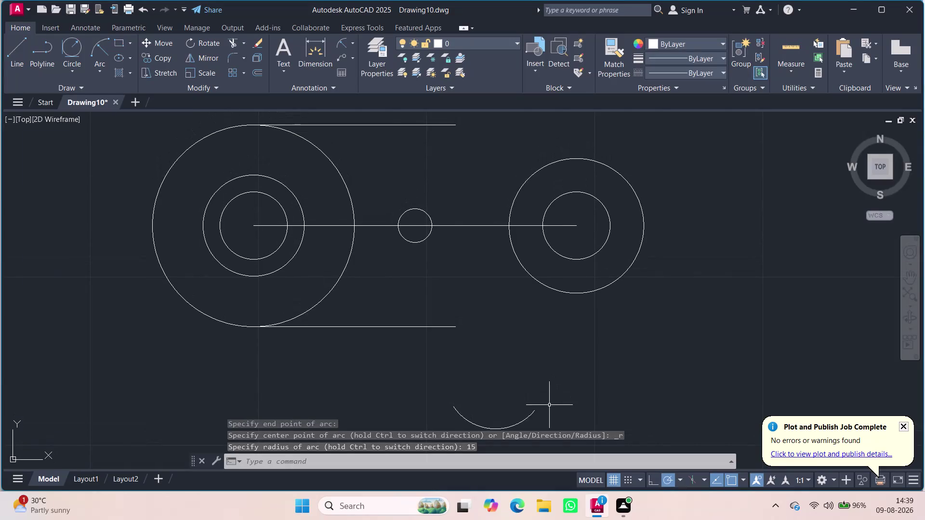
Select the radius-15 arc, undo a first grip-stretch attempt and clear the selection.
click(521, 428)
click(515, 430)
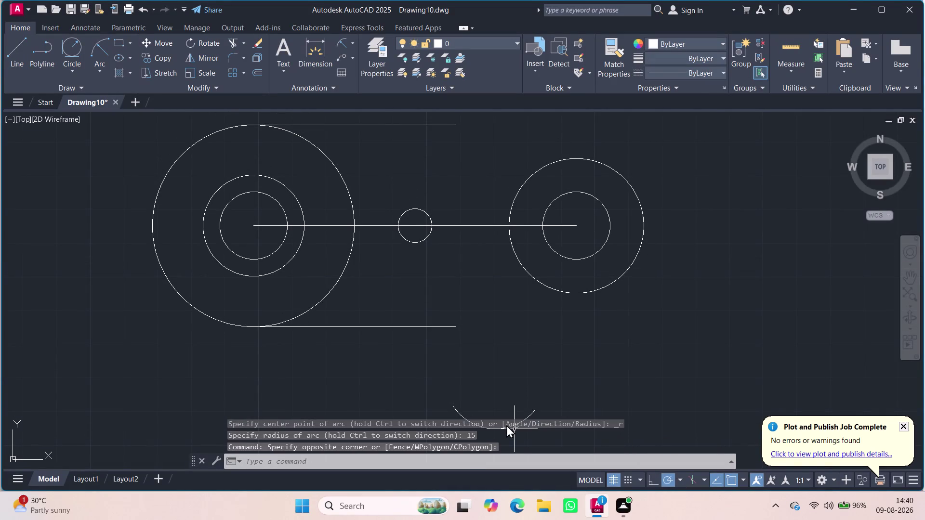
scroll(down, 3)
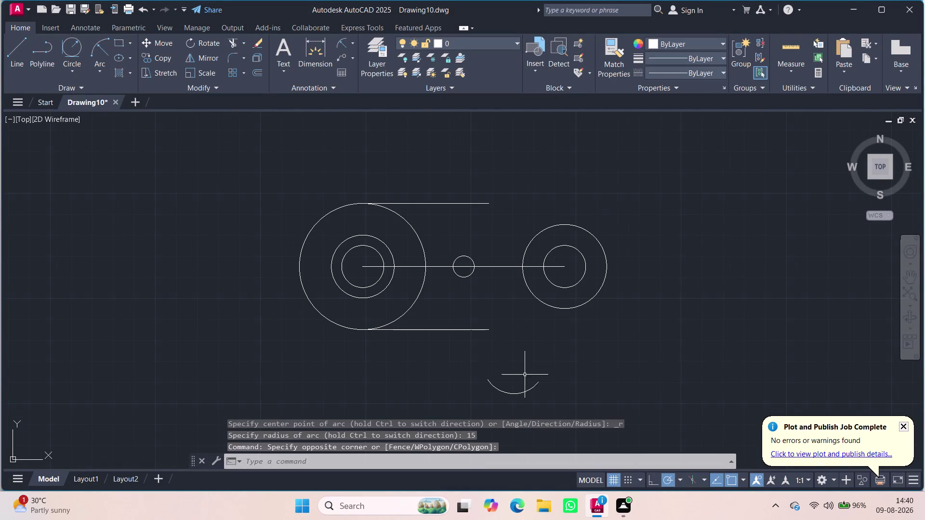
click(515, 395)
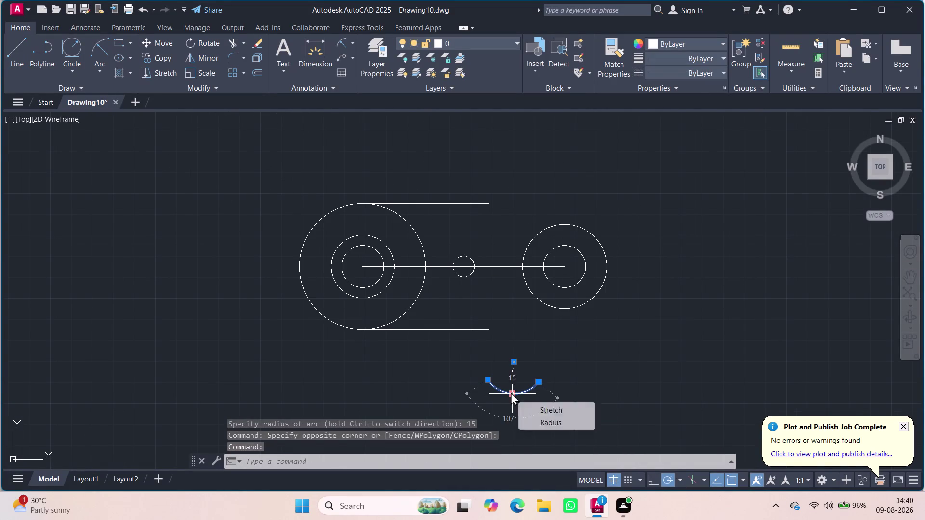
drag(510, 392, 512, 361)
key(ctrl+z)
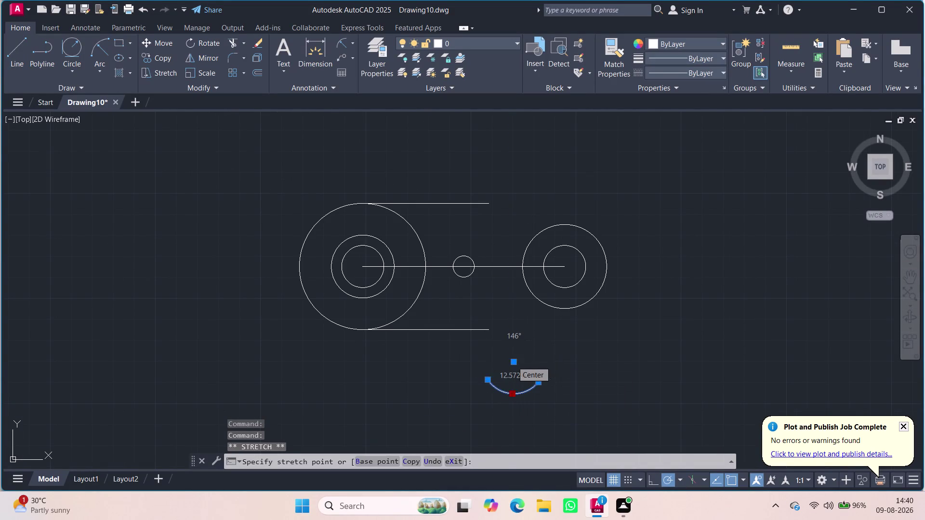
key(Escape)
key(Escape)
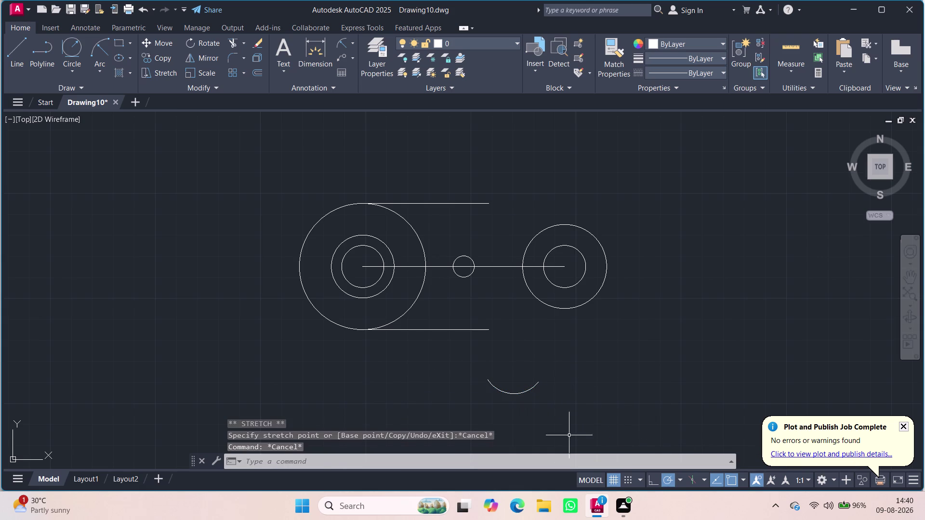
Grip-stretch the radius-15 arc up to the top line's right end.
drag(516, 406, 496, 387)
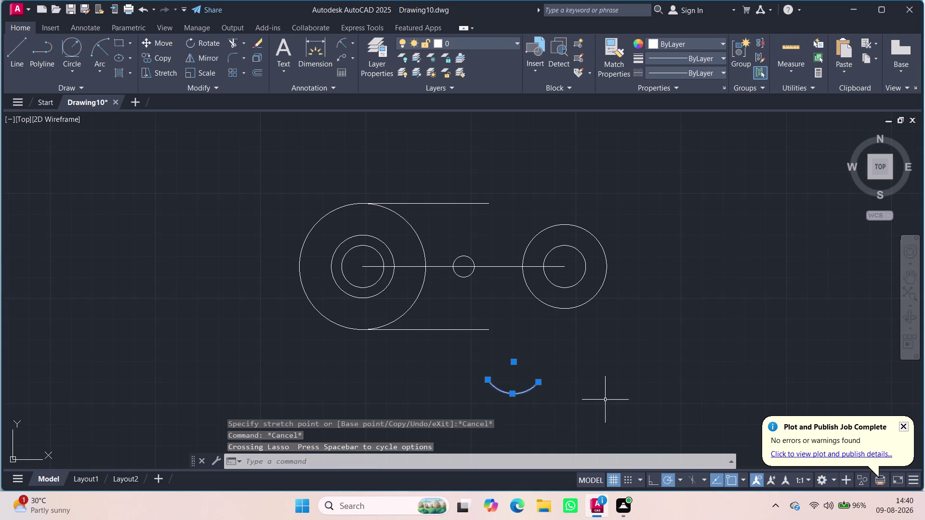
drag(513, 364, 515, 347)
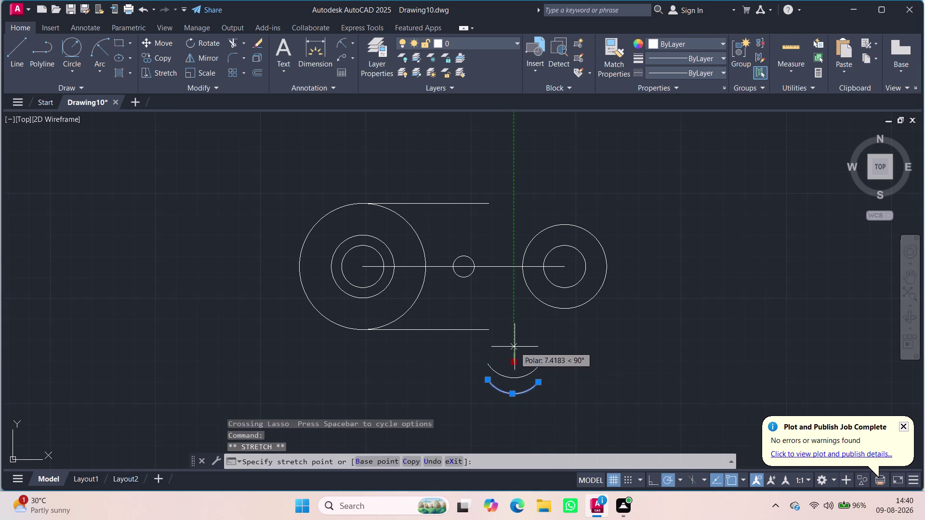
drag(514, 347, 519, 191)
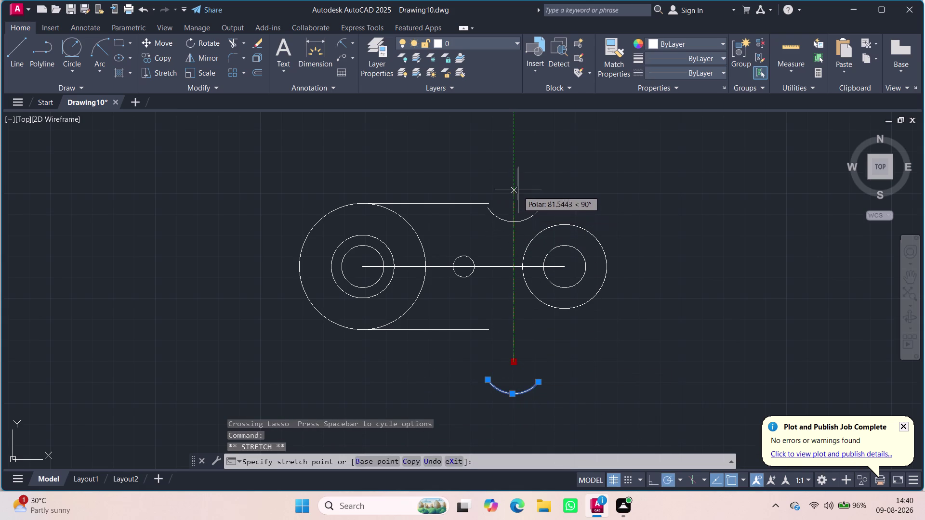
drag(518, 190, 520, 186)
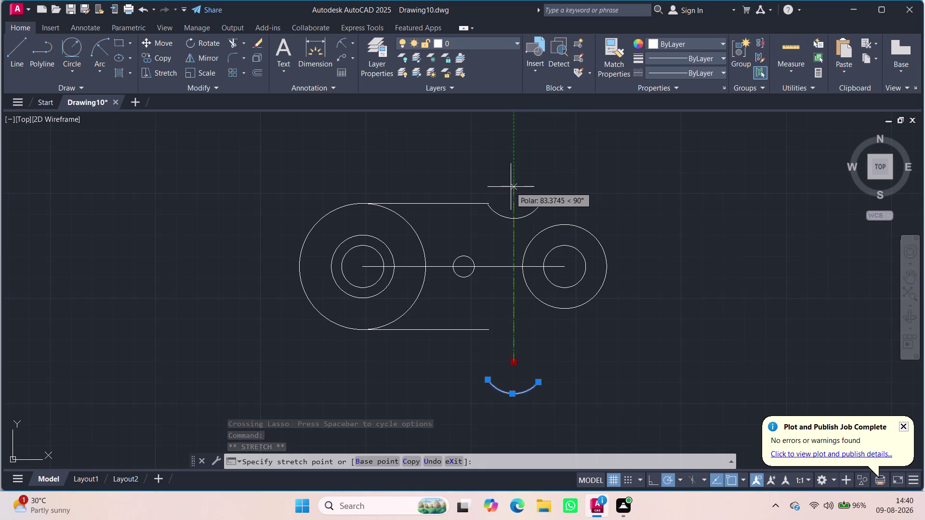
click(513, 187)
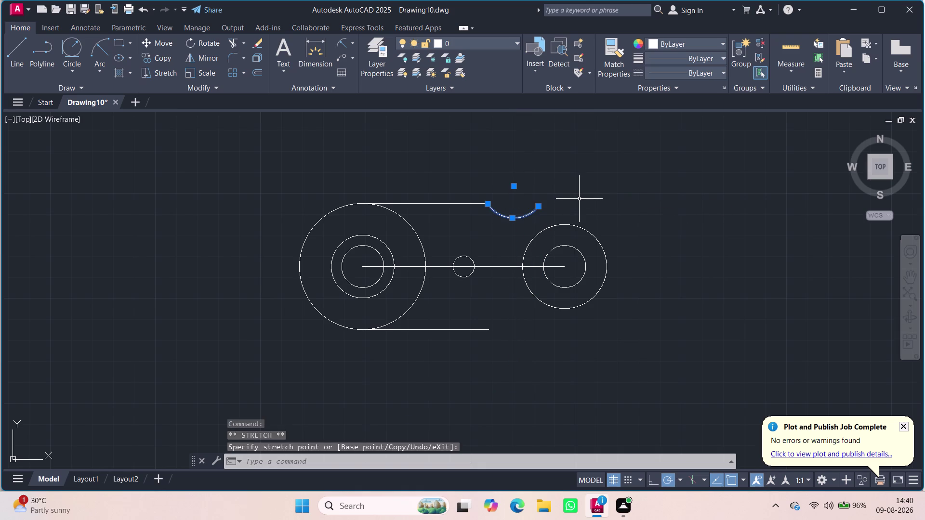
key(Escape)
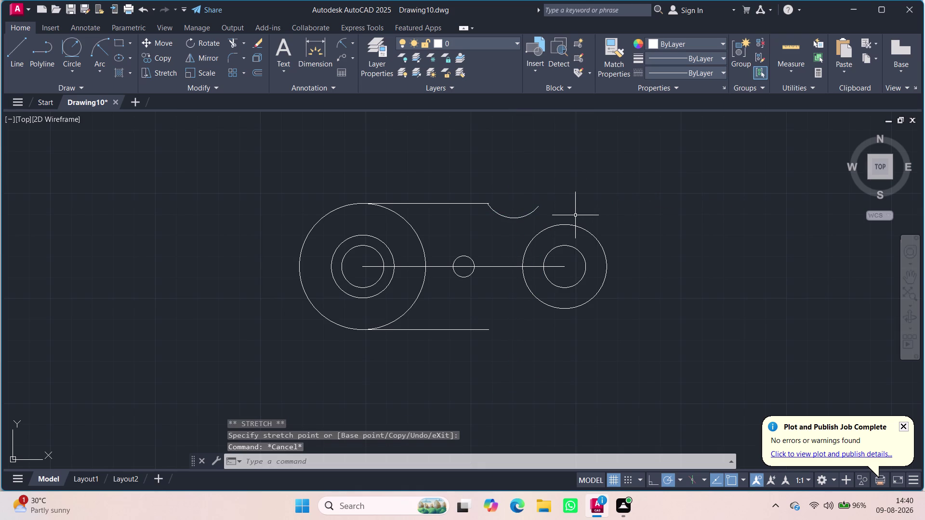
Select the arc near the top line and erase it.
scroll(up, 3)
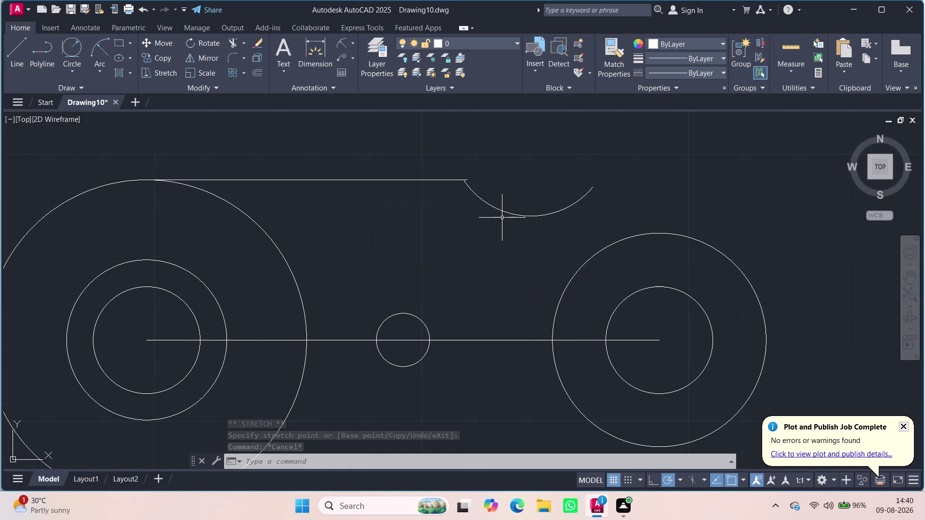
click(505, 211)
key(Delete)
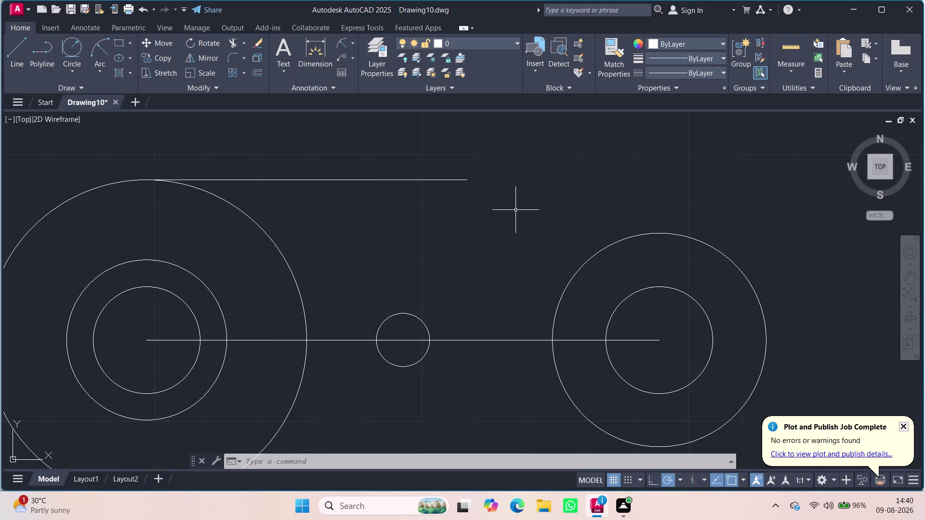
click(77, 77)
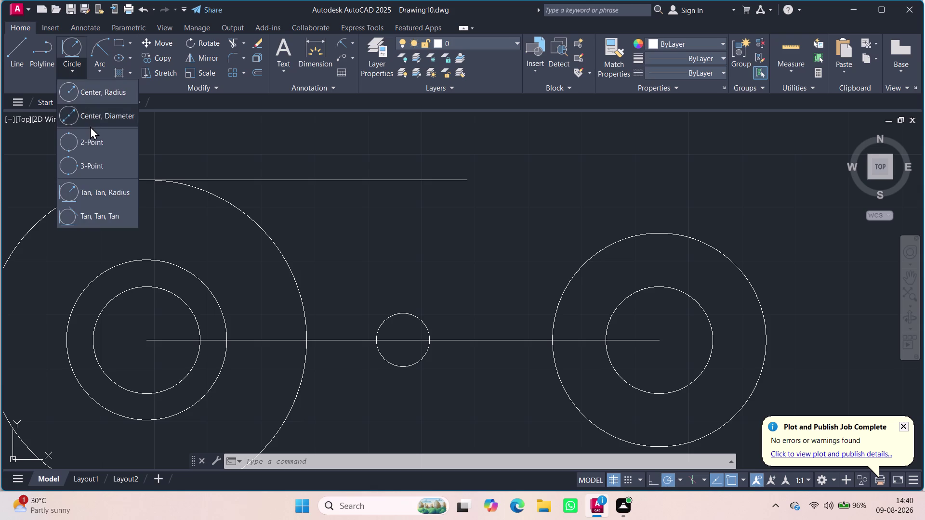
Draw a horizontal line leftward from the right outer circle's top quadrant.
key(Escape)
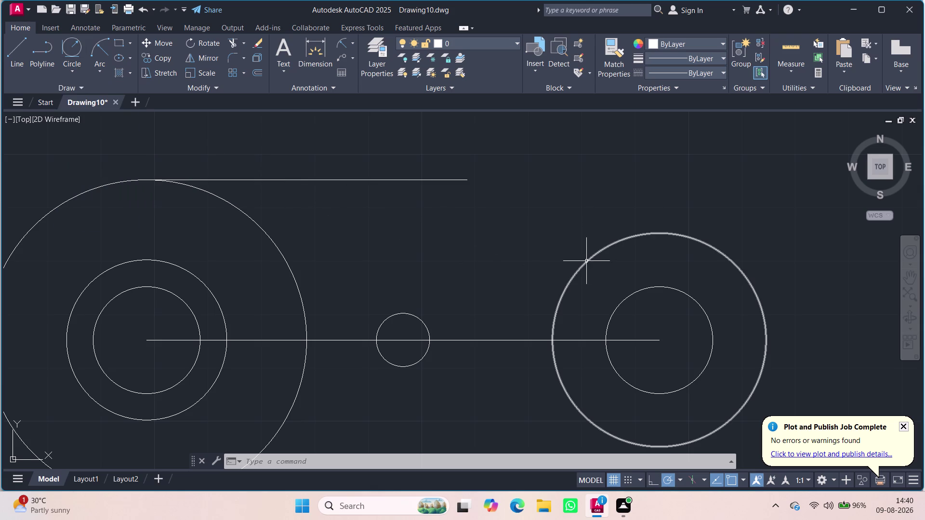
key(l)
key(Return)
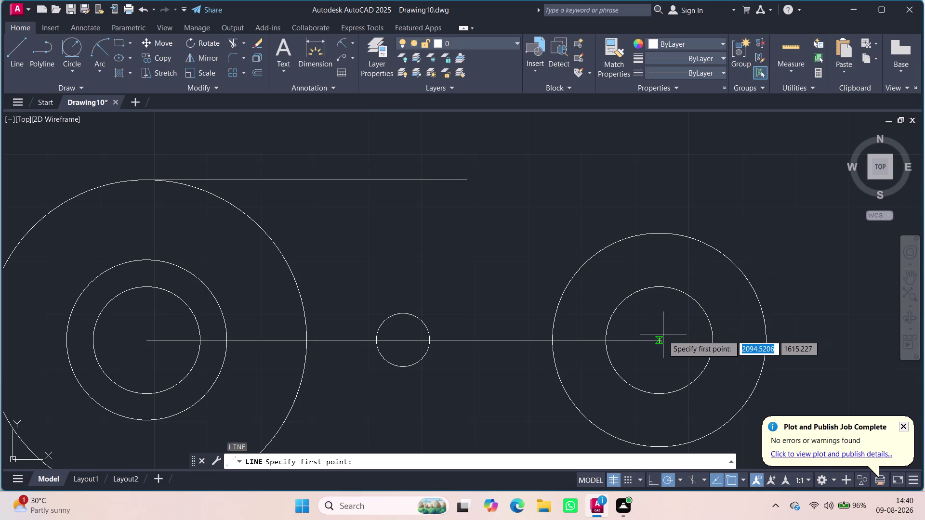
click(660, 231)
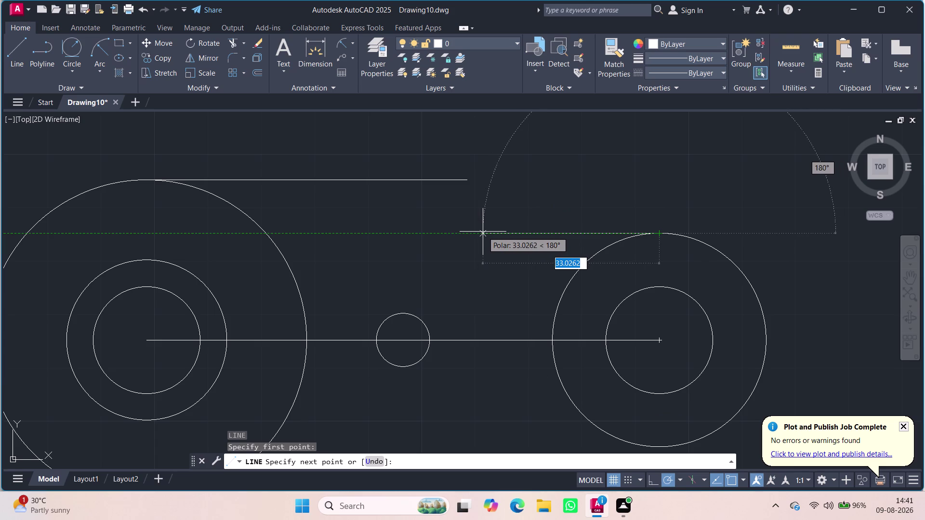
click(496, 233)
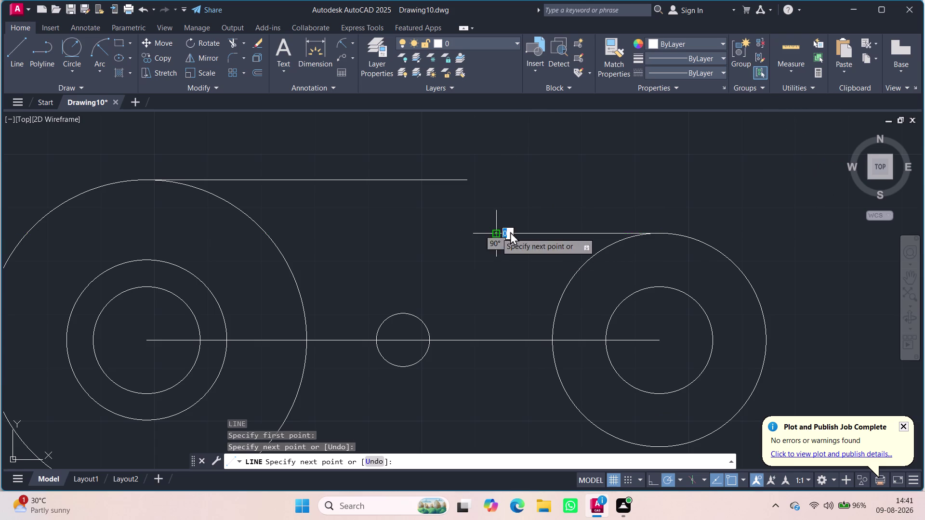
key(Escape)
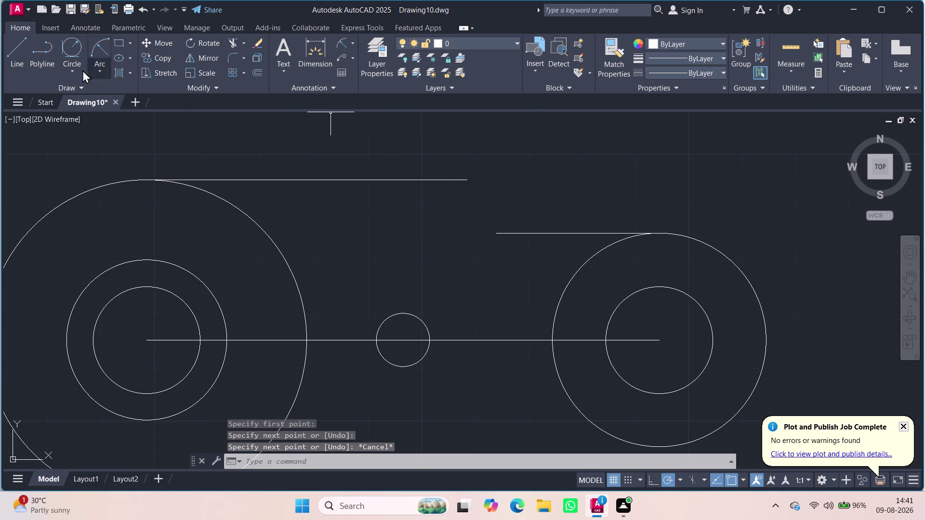
click(64, 65)
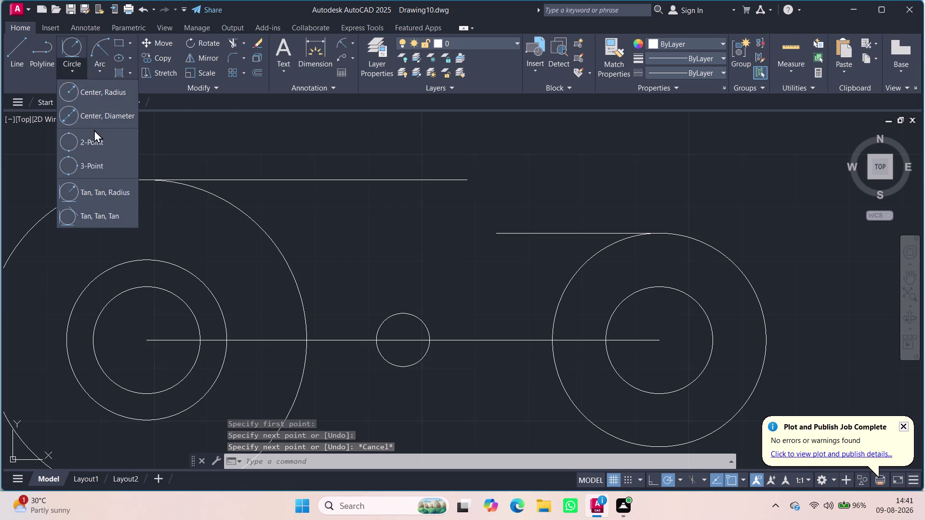
Draw a two-point circle from the top line's end to the new lower line.
click(93, 138)
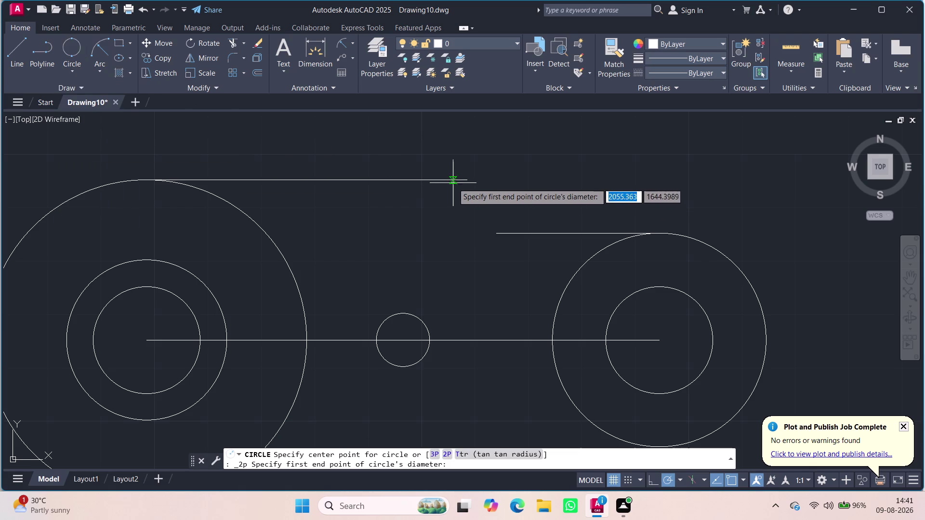
click(466, 181)
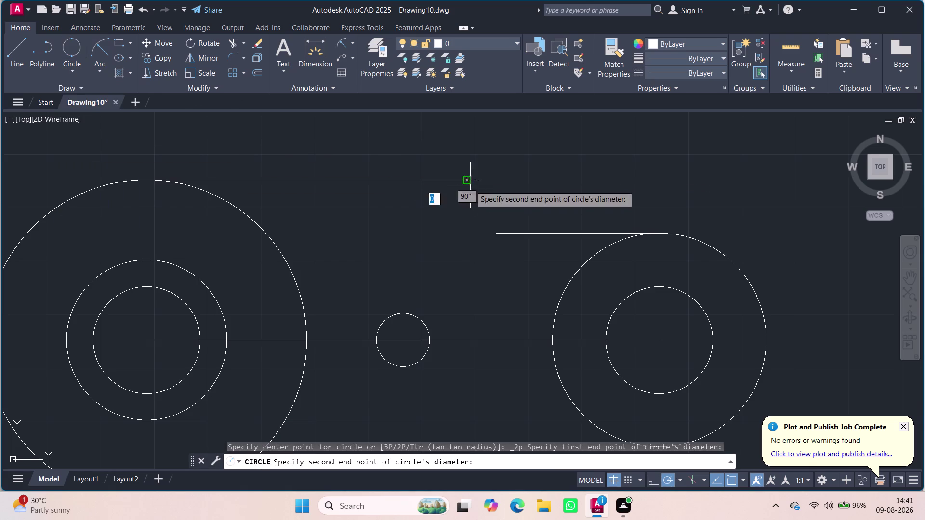
click(498, 230)
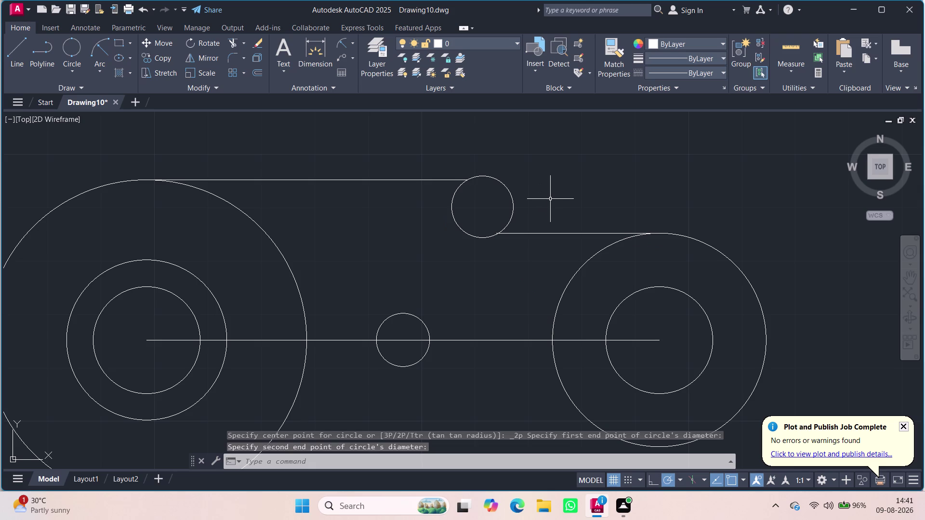
Trim away the right half of the small two-point circle.
text(tr)
key(Return)
key(Return)
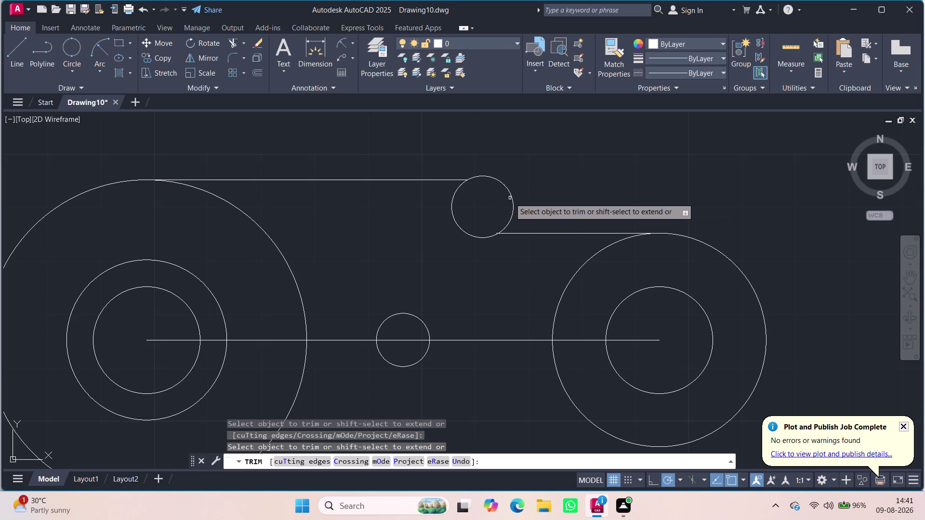
click(510, 197)
scroll(up, 3)
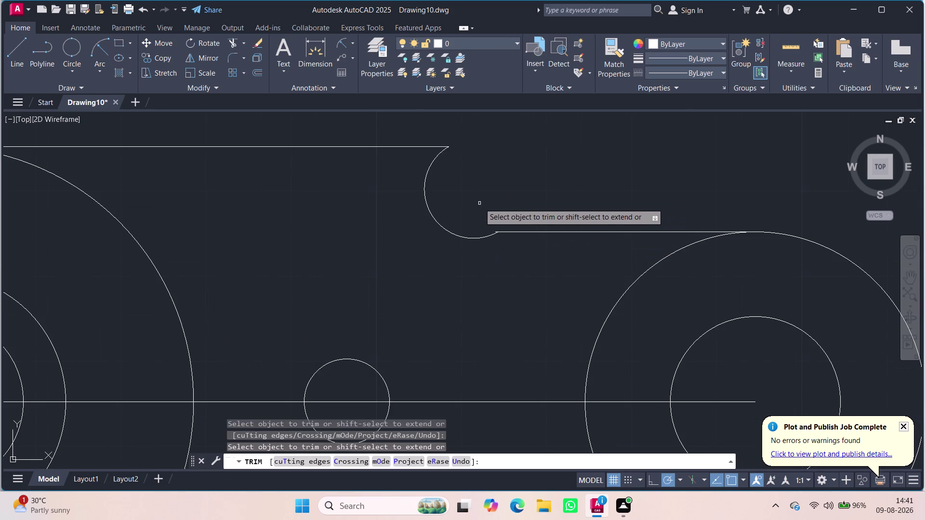
key(Escape)
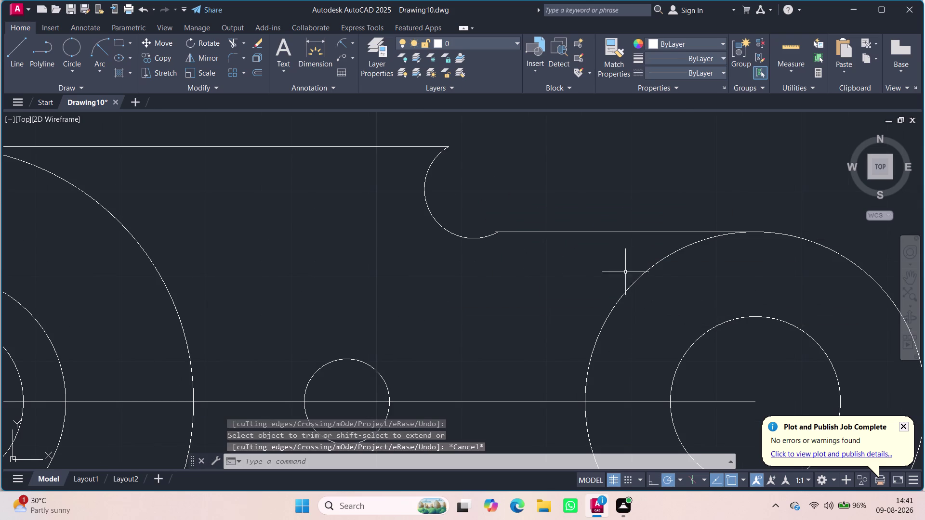
Delete the line to the right of the trimmed arc.
triple_click(538, 235)
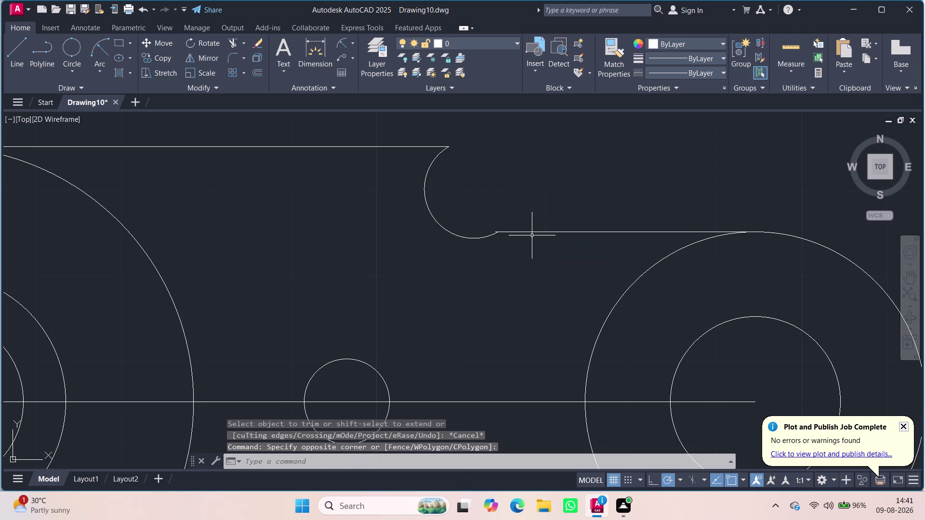
click(530, 235)
click(522, 229)
key(Delete)
Select the trimmed arc and try reshaping its lower end, then cancel.
click(492, 230)
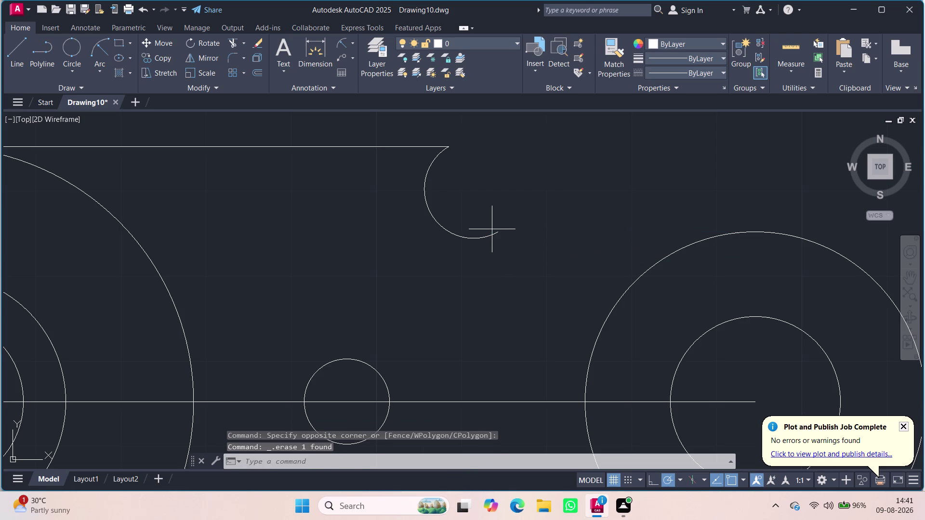
click(495, 235)
click(495, 233)
click(496, 233)
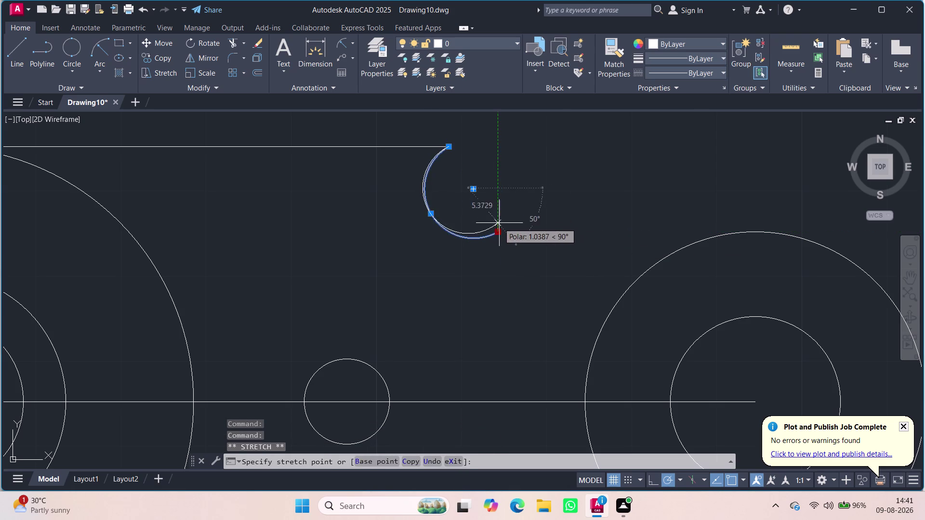
click(499, 231)
drag(474, 188, 491, 181)
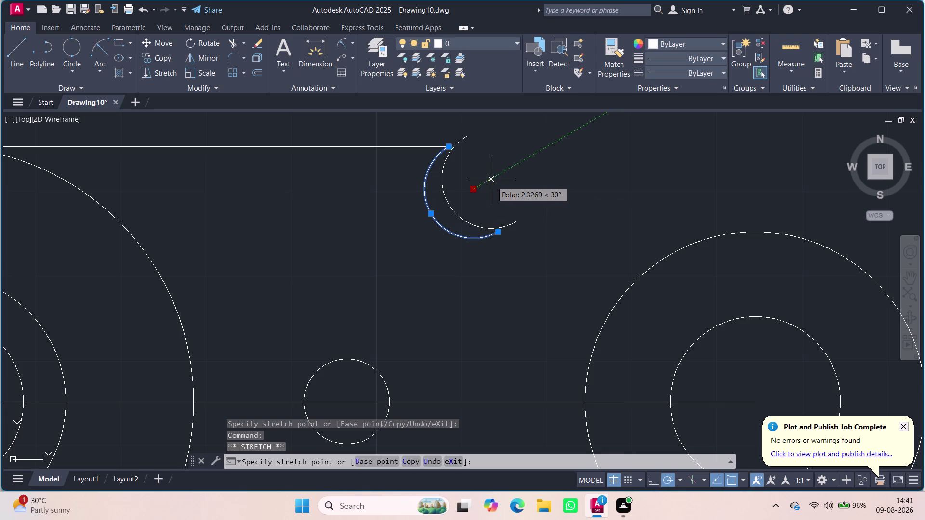
drag(491, 181, 492, 182)
key(Escape)
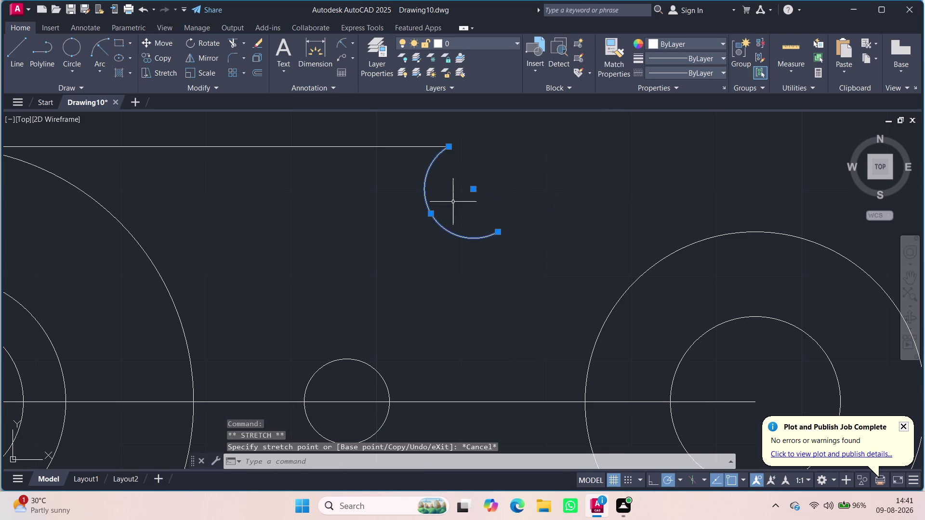
Window-select the leftover arc near the upper line's end and delete it.
drag(439, 221, 463, 210)
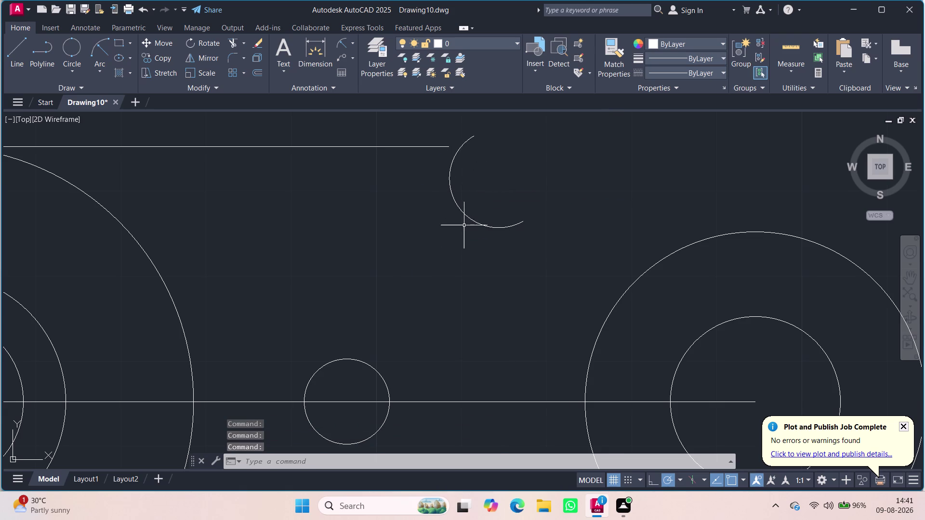
drag(542, 202, 531, 205)
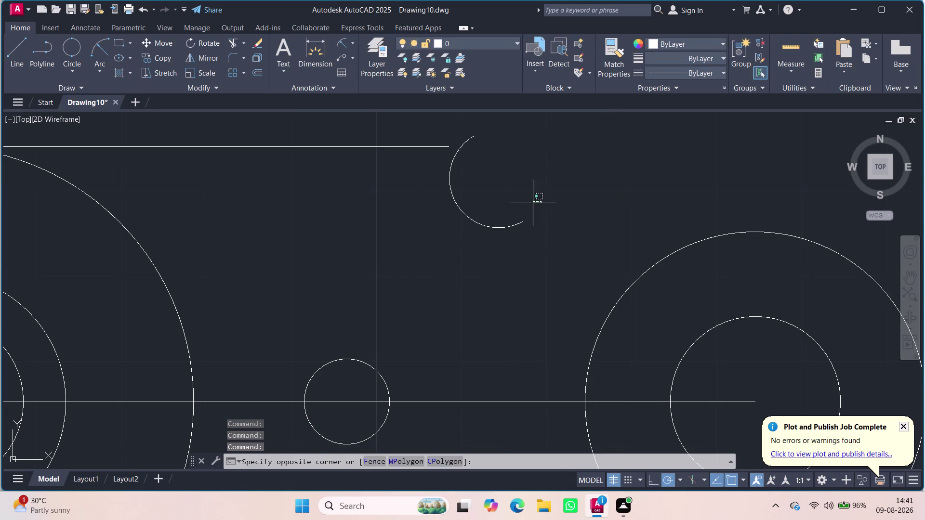
drag(531, 204, 388, 233)
key(Delete)
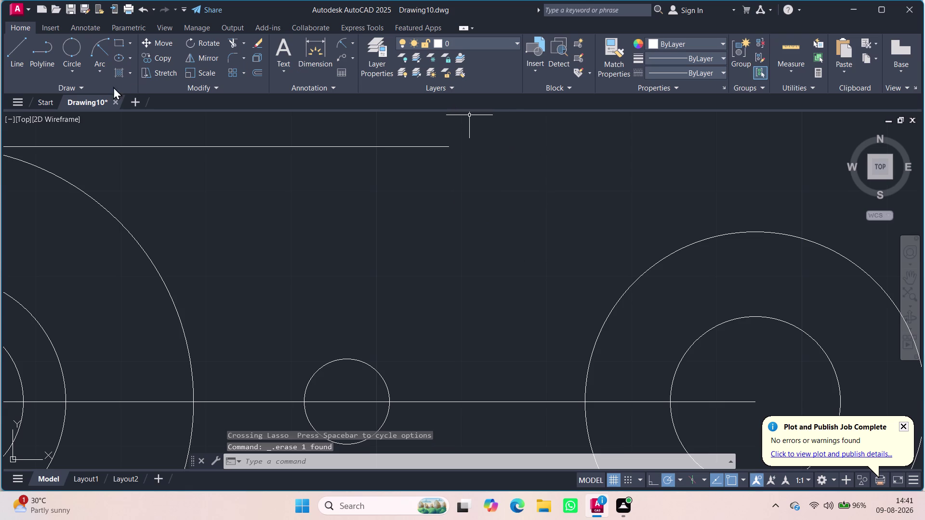
click(64, 50)
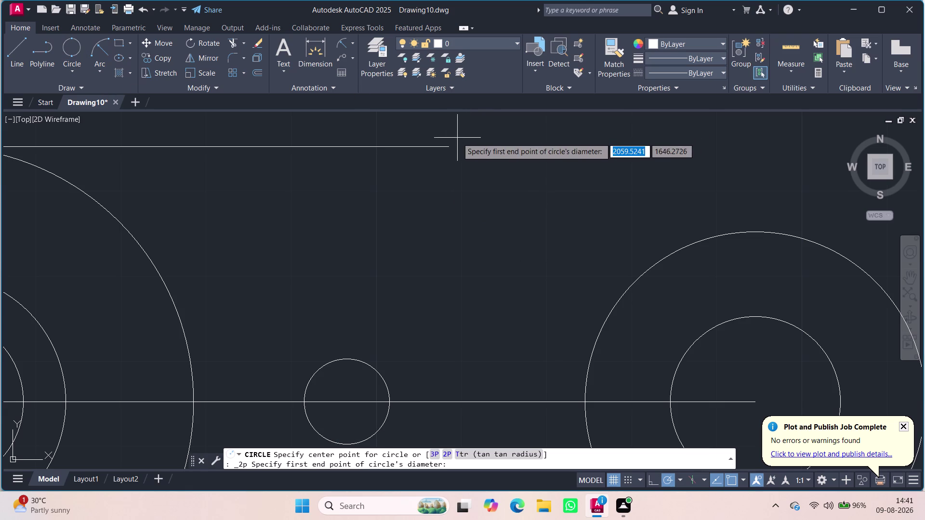
Draw a diameter-15 circle from the upper line's right endpoint.
click(452, 150)
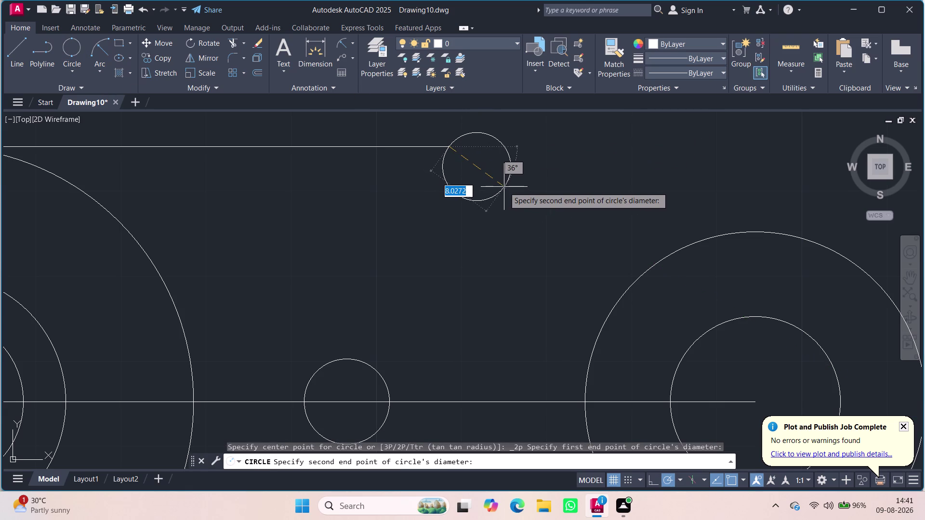
text(15)
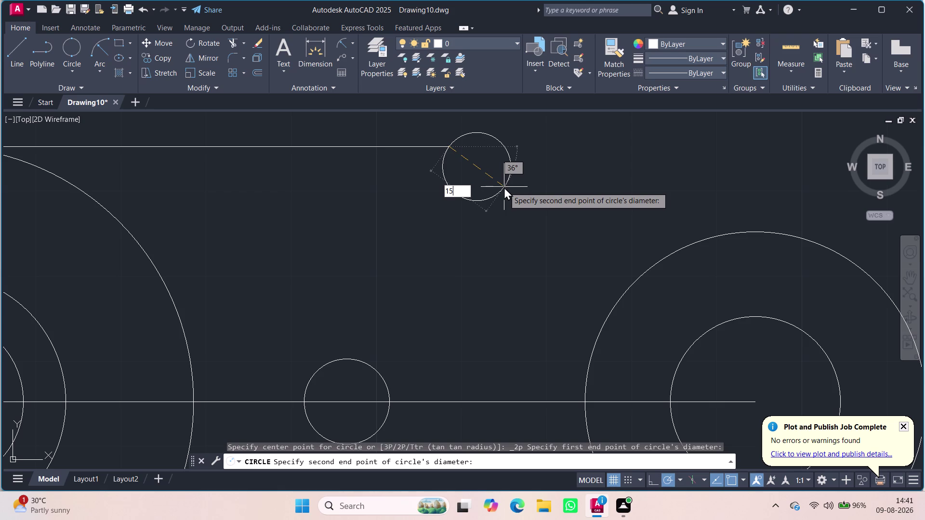
key(Escape)
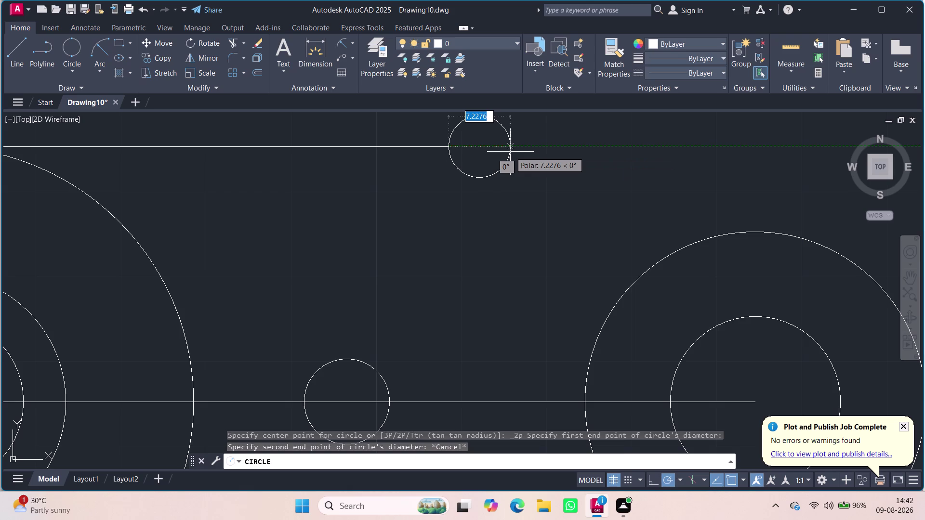
click(510, 152)
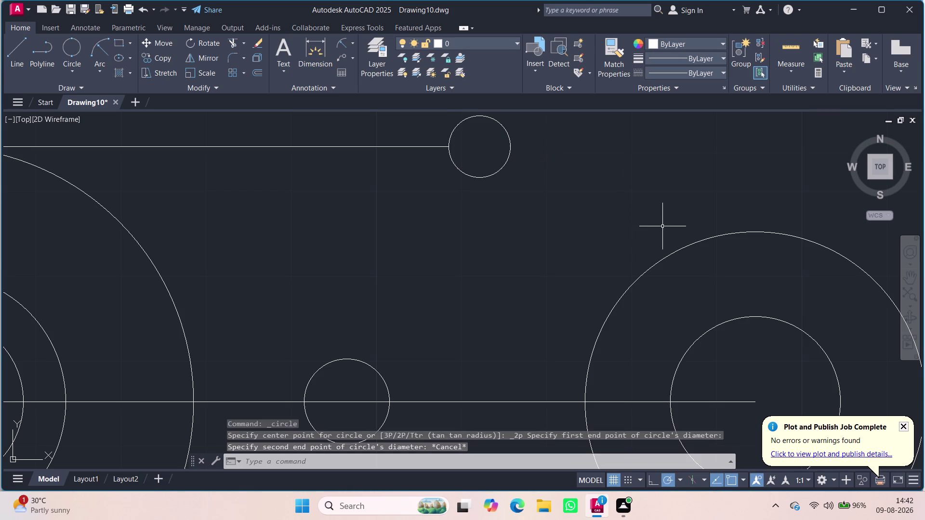
Draw a line from the right outer circle's top leftward, ending below the small circle.
key(l)
key(Return)
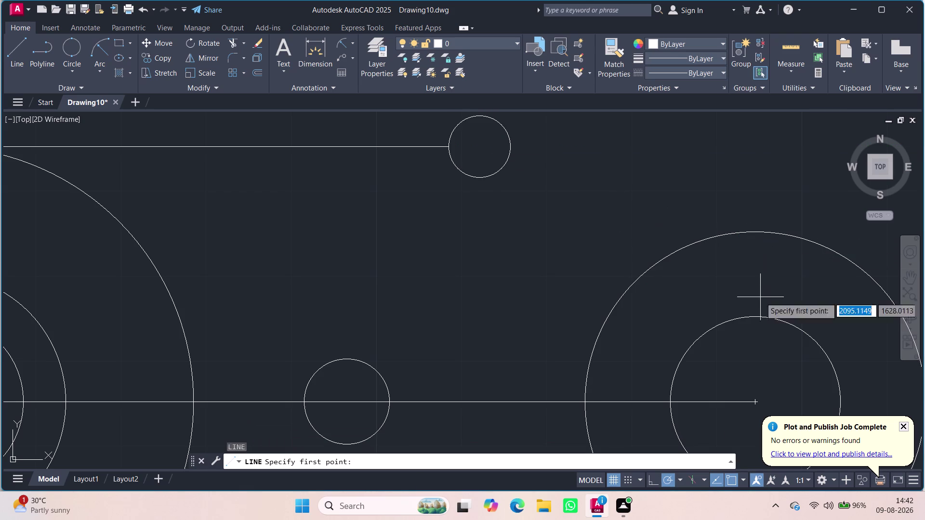
click(756, 232)
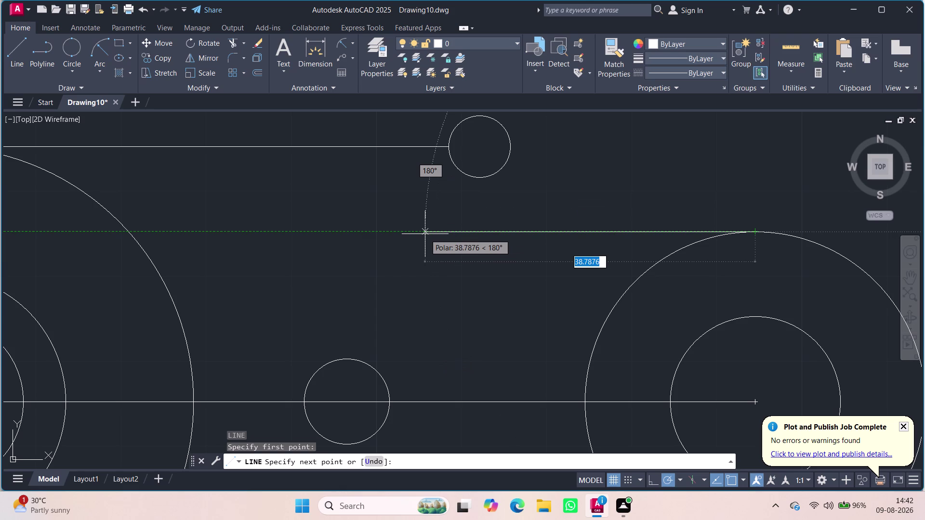
click(471, 234)
key(Escape)
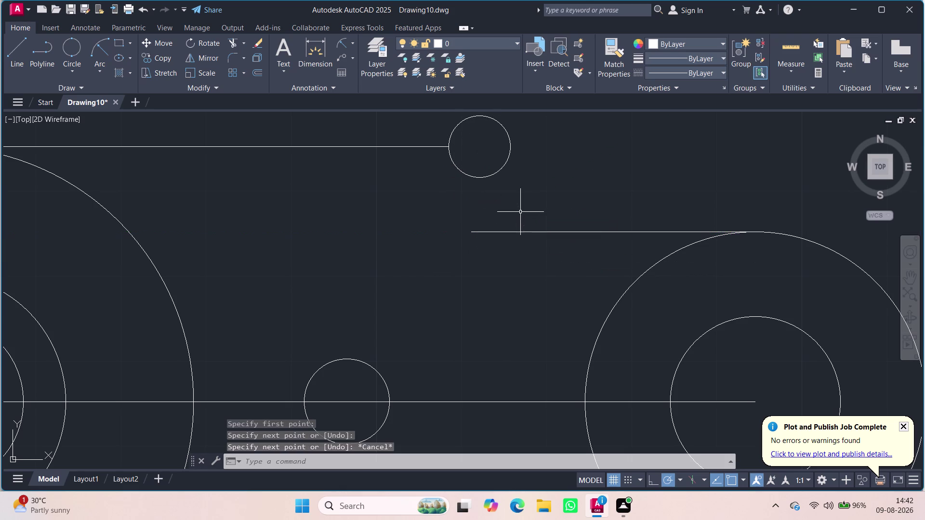
Enlarge the upper circle by stretching its quadrant grip down to the lower line.
click(505, 170)
click(499, 167)
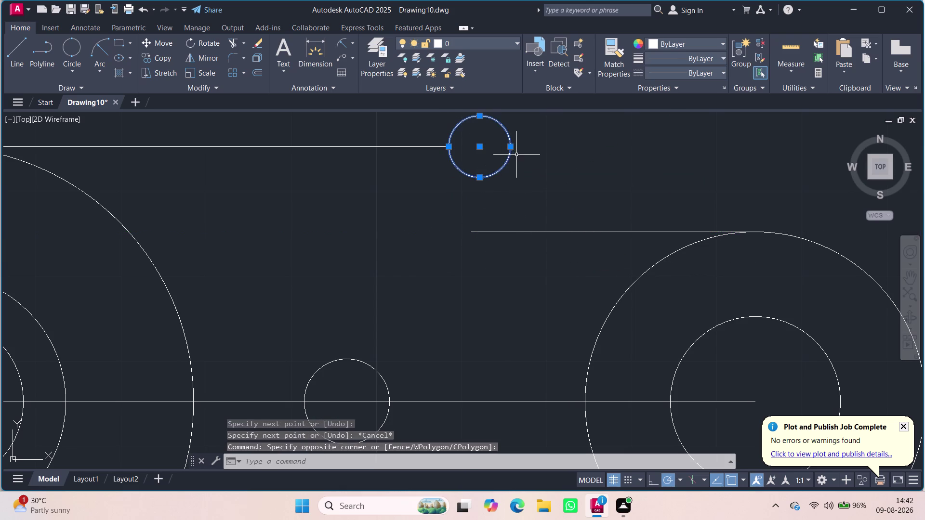
click(511, 146)
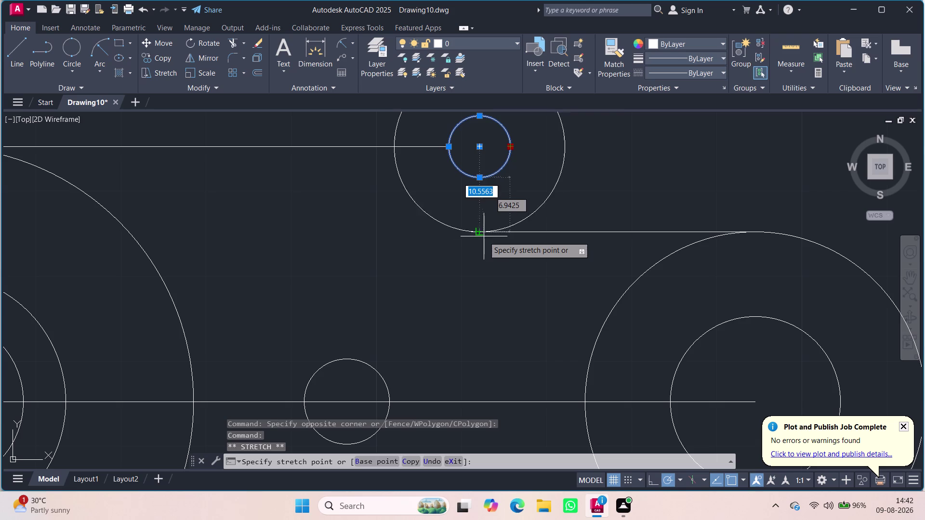
click(477, 233)
scroll(up, 3)
scroll(down, 3)
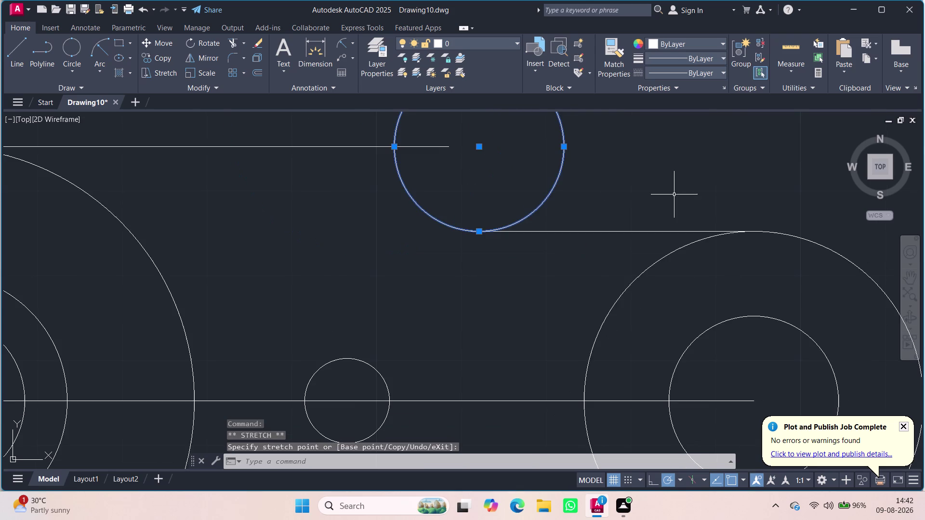
scroll(down, 3)
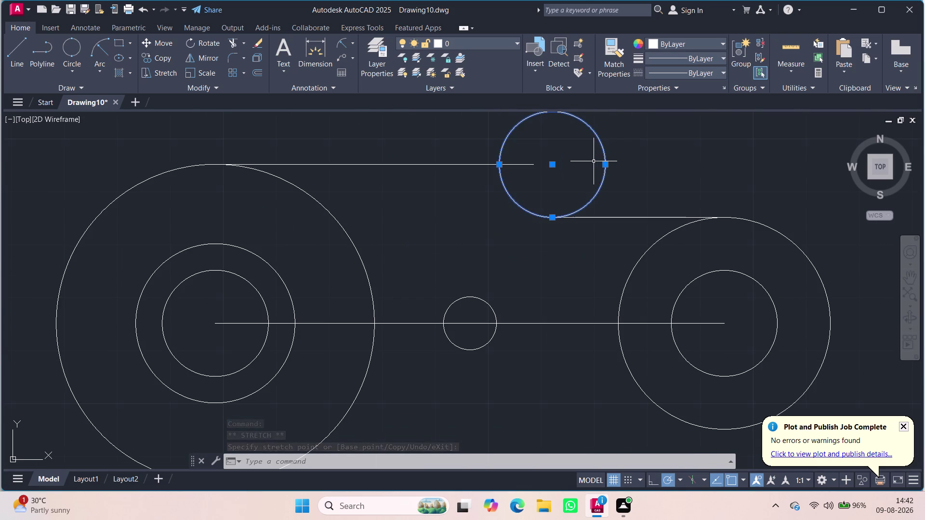
click(501, 162)
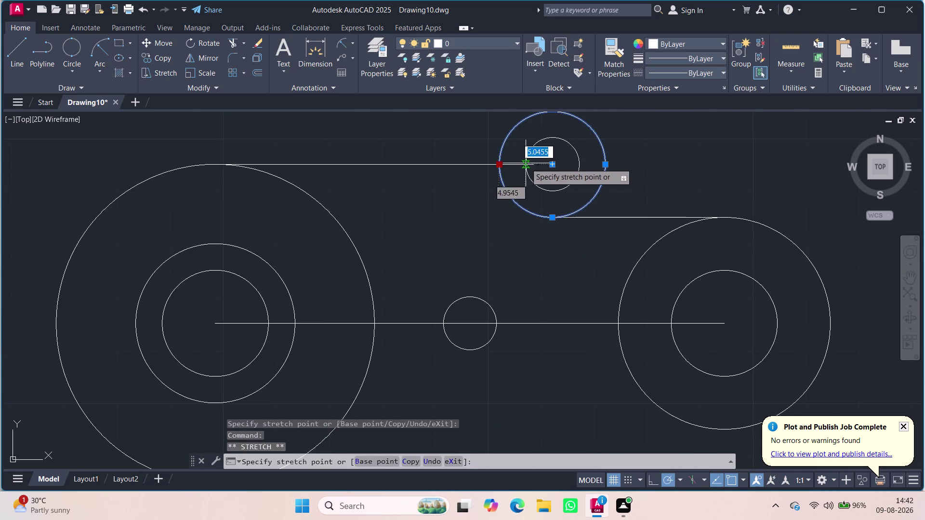
key(Escape)
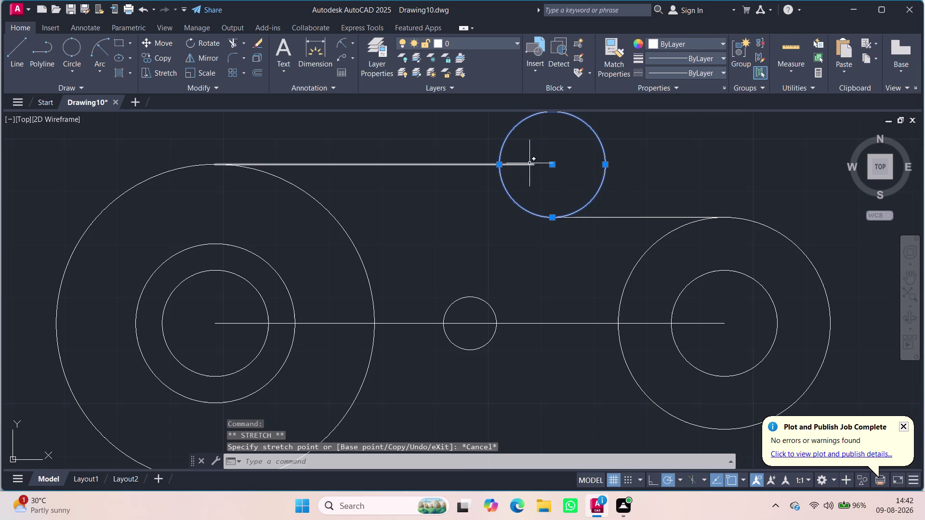
Drag the upper circle's center grip right between the upper and lower lines.
drag(552, 164, 579, 164)
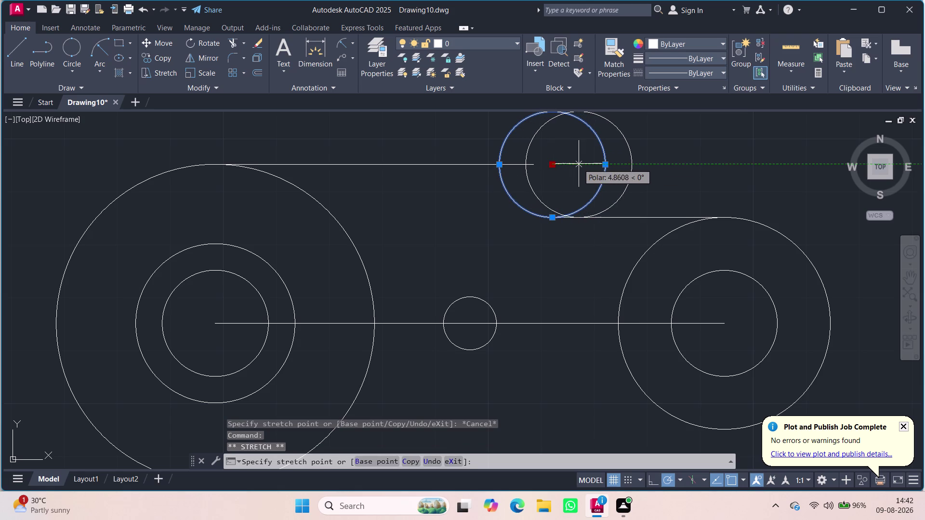
drag(578, 164, 587, 164)
click(587, 164)
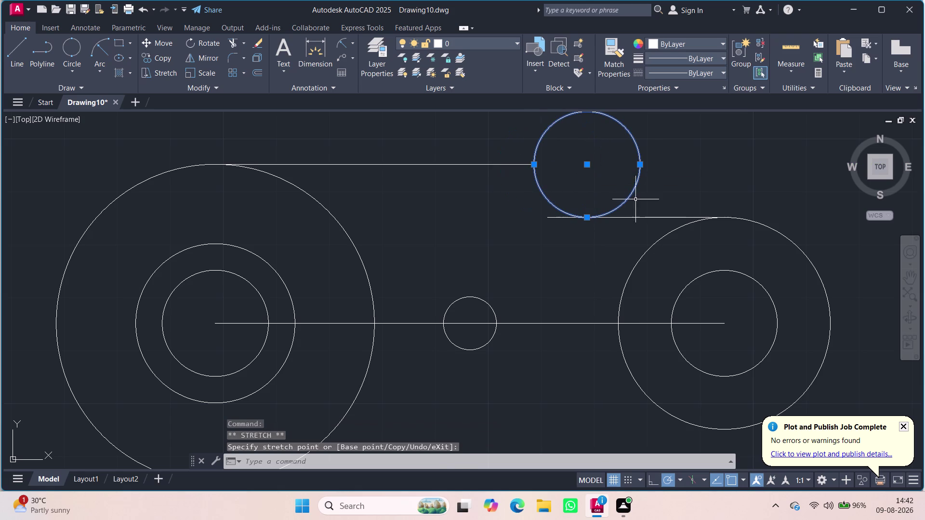
click(678, 168)
key(Escape)
key(Escape)
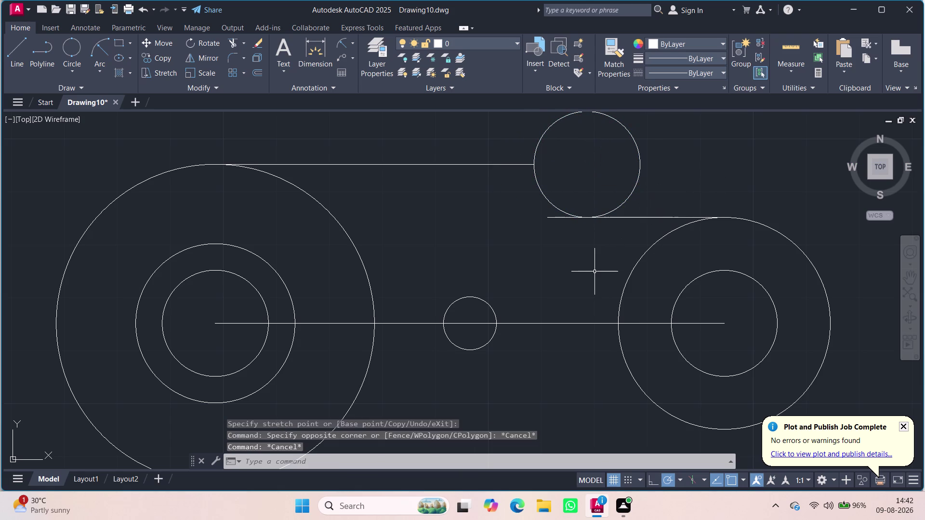
text(tr)
key(Return)
key(Return)
Attempt a fence trim across the lines, then cancel it.
click(564, 219)
click(557, 216)
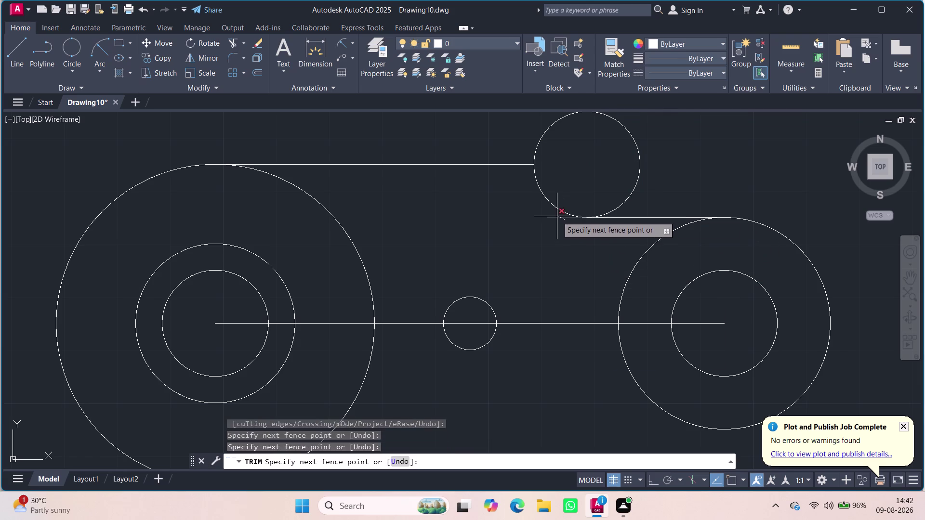
click(628, 197)
drag(634, 191, 619, 192)
scroll(up, 3)
scroll(up, 3)
scroll(down, 3)
scroll(up, 3)
scroll(up, 3)
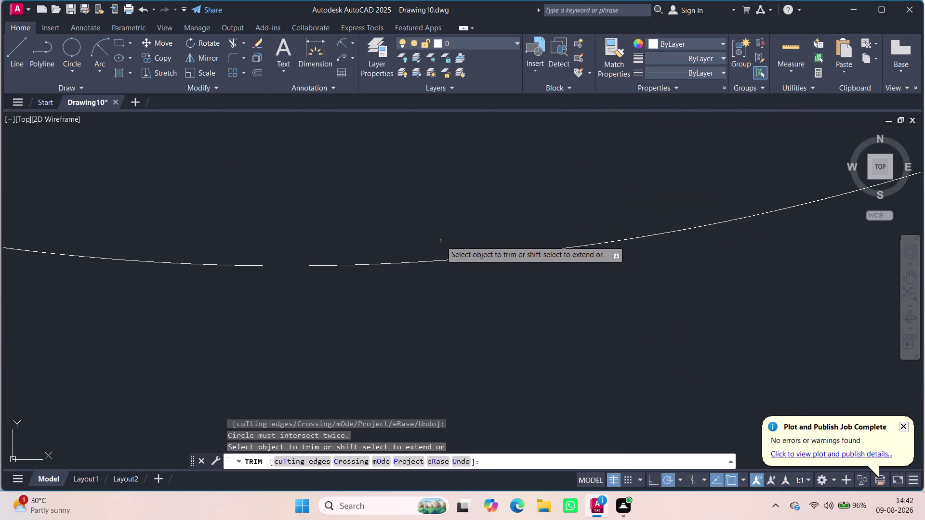
scroll(up, 3)
scroll(down, 3)
scroll(down, 3)
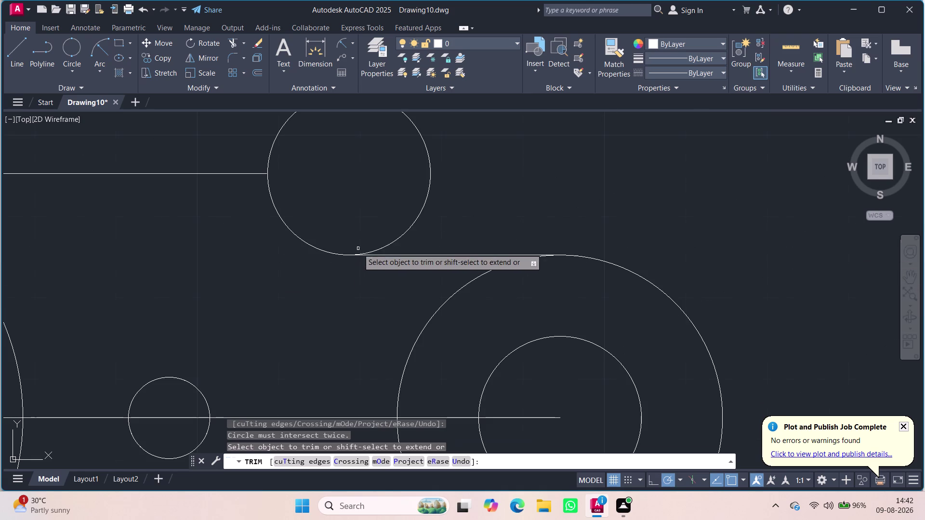
scroll(down, 3)
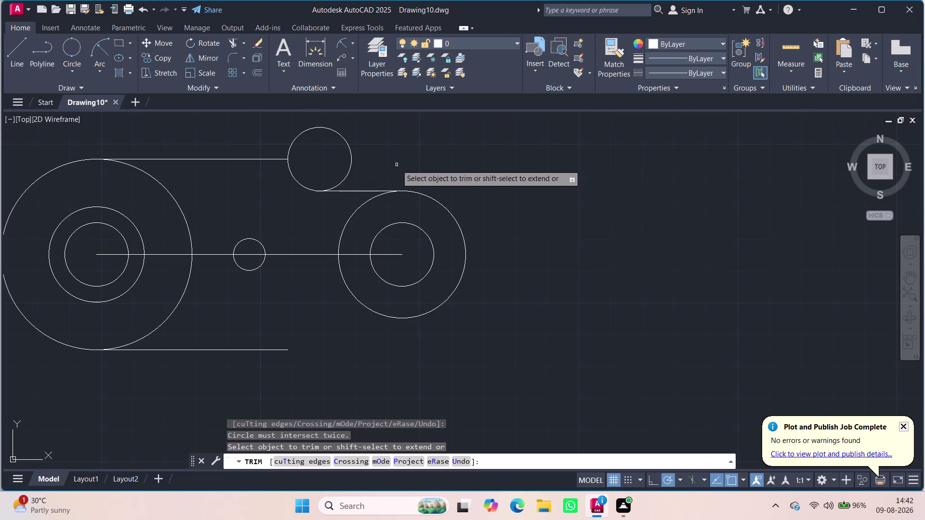
key(Escape)
key(Escape)
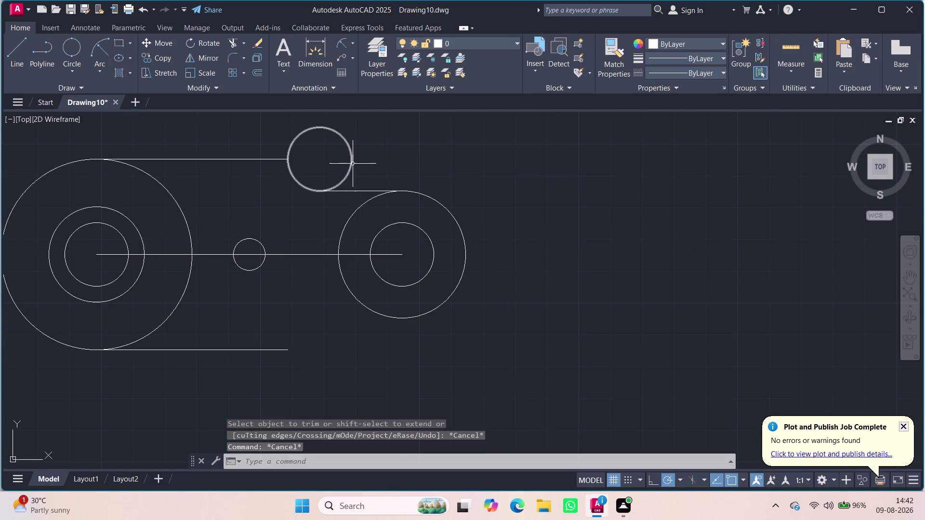
Raise the short line's left endpoint up to the upper circle's underside.
scroll(up, 3)
scroll(down, 3)
scroll(up, 3)
click(335, 209)
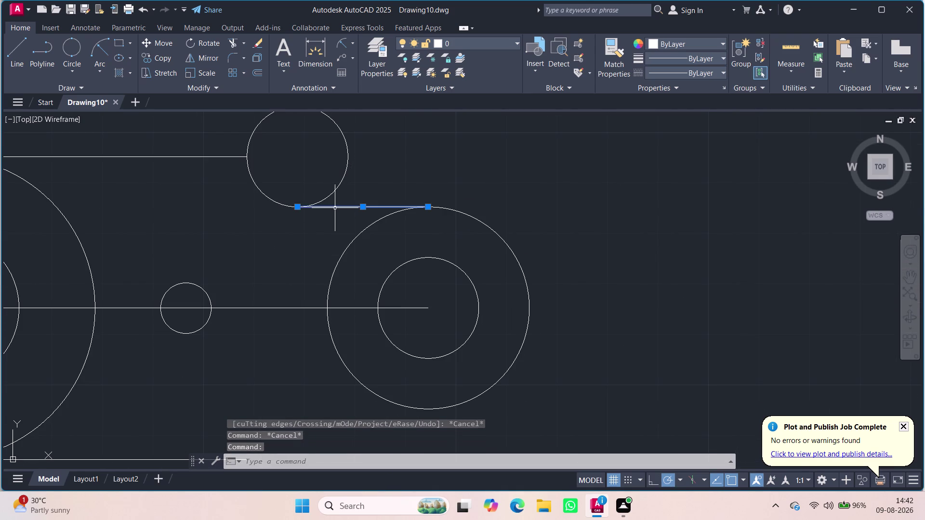
click(297, 209)
click(291, 201)
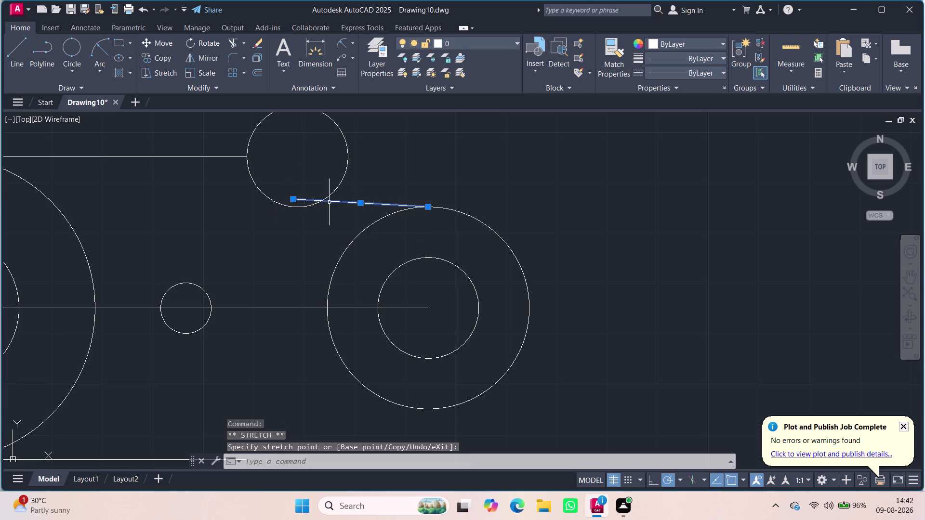
key(grave)
key(Escape)
key(Escape)
key(Escape)
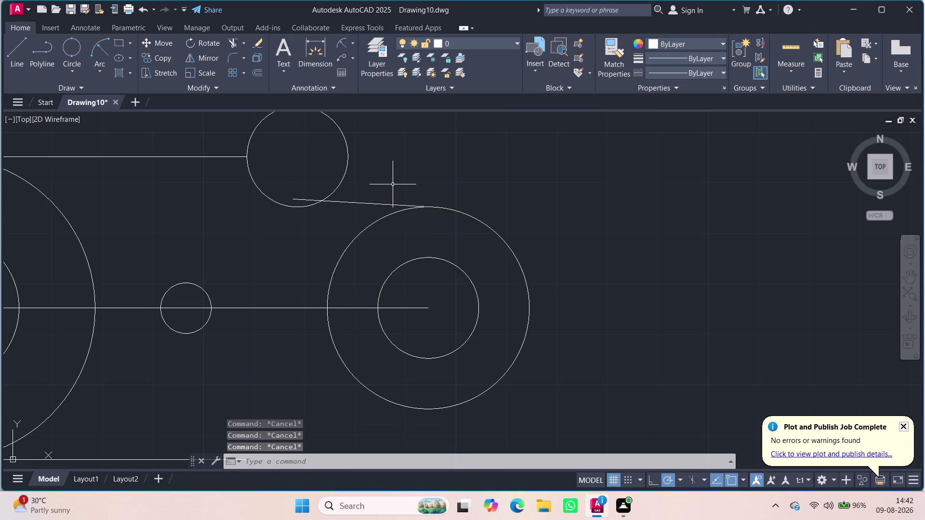
Try trimming the upper circle again, cancel, and select the circle.
text(tr)
key(Return)
key(Return)
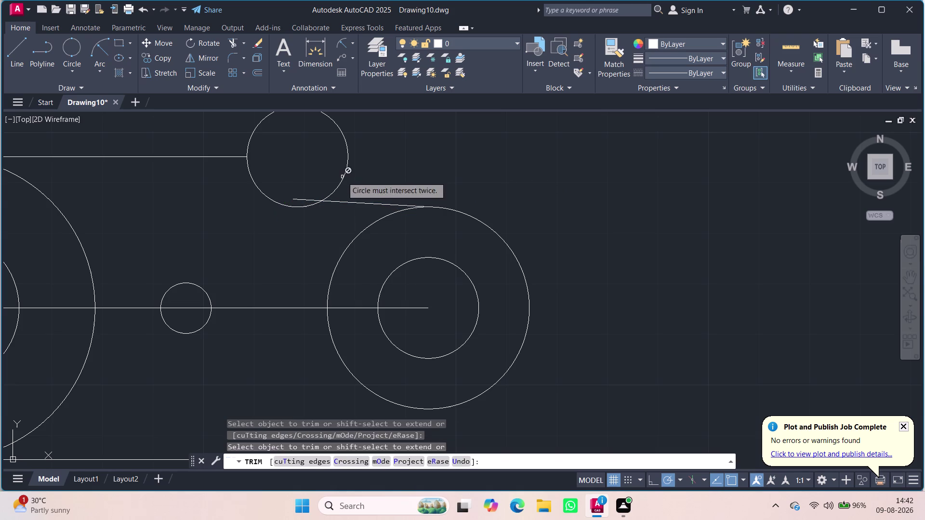
click(343, 177)
key(Escape)
scroll(up, 3)
scroll(up, 3)
scroll(down, 3)
scroll(up, 3)
scroll(down, 3)
scroll(up, 3)
scroll(down, 3)
scroll(up, 3)
scroll(down, 3)
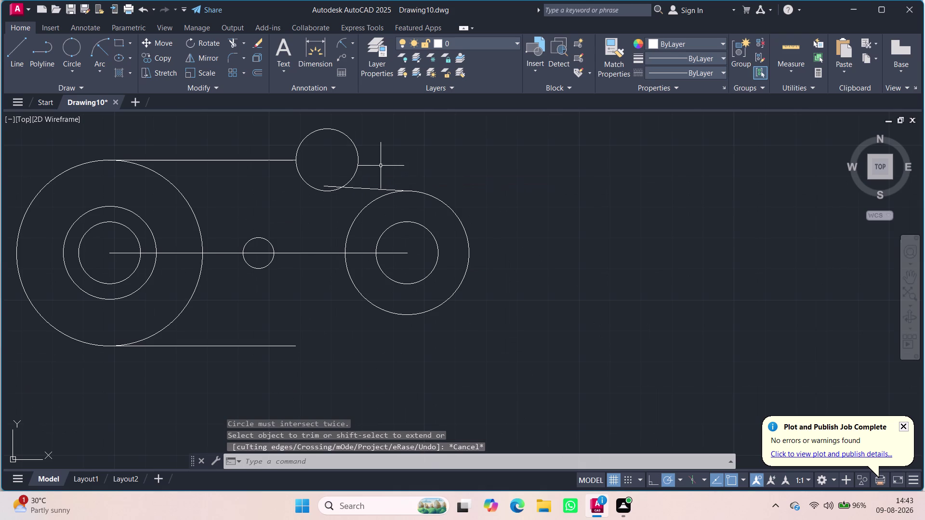
drag(380, 166, 294, 175)
click(295, 175)
Undo the trim and grip edits until the top circle and its angled line are gone.
key(Delete)
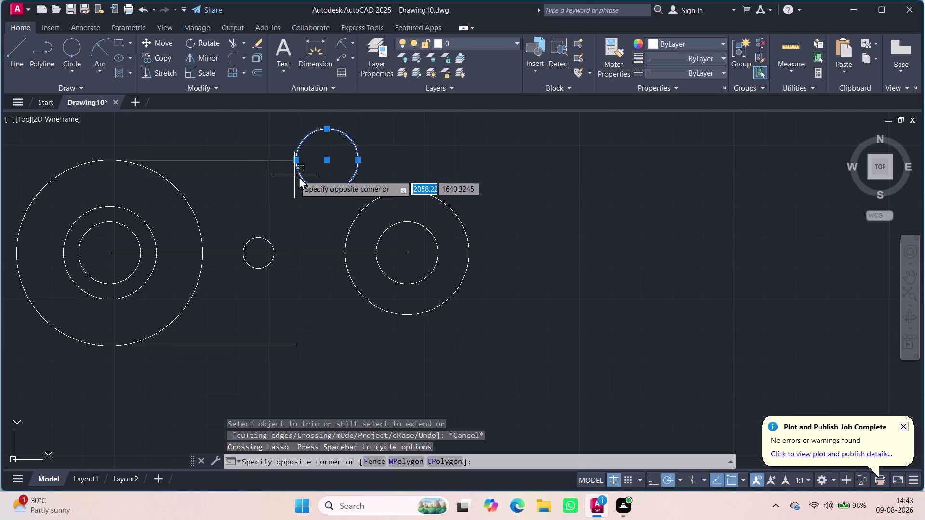
key(Escape)
key(Escape)
key(ctrl+z)
key(ctrl+z)
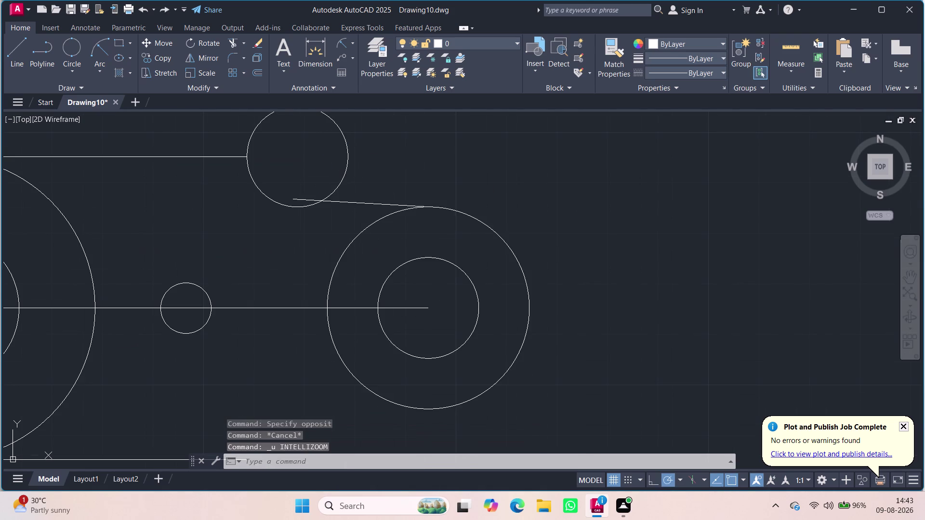
key(ctrl+z)
key(ctrl+z)
key(ctrl+z)
key(ctrl+z)
key(ctrl+z)
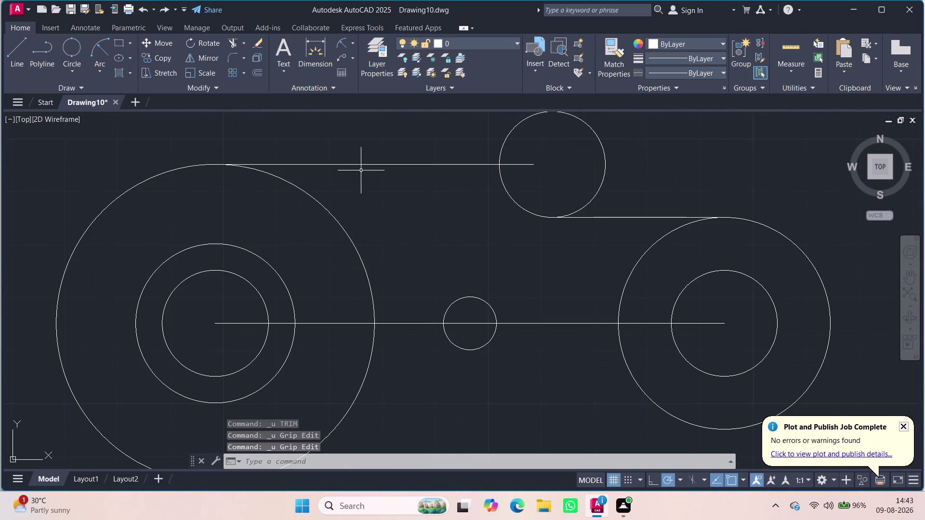
key(ctrl+z)
key(ctrl+z)
key(ctrl+z)
key(ctrl+z)
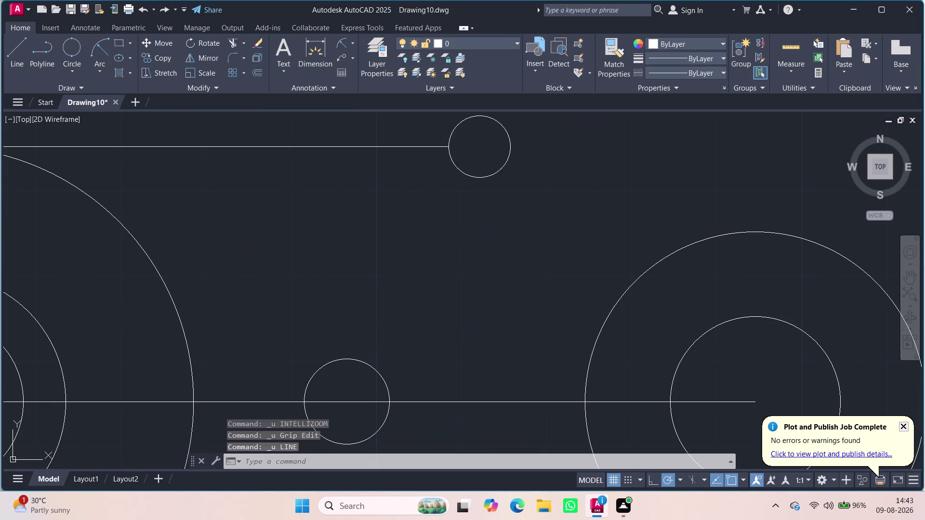
scroll(up, 3)
scroll(down, 3)
scroll(down, 3)
scroll(up, 3)
scroll(up, 3)
scroll(up, 3)
scroll(down, 3)
scroll(up, 3)
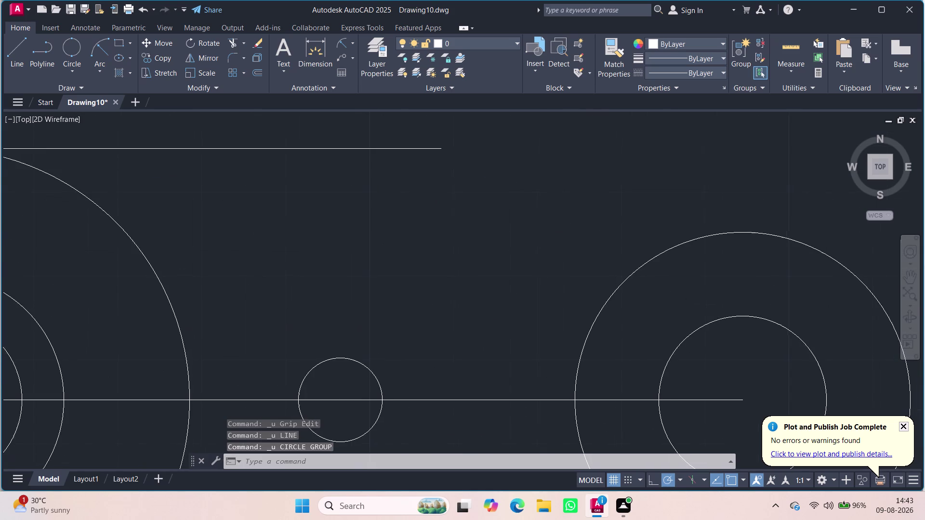
scroll(down, 3)
scroll(up, 3)
scroll(down, 3)
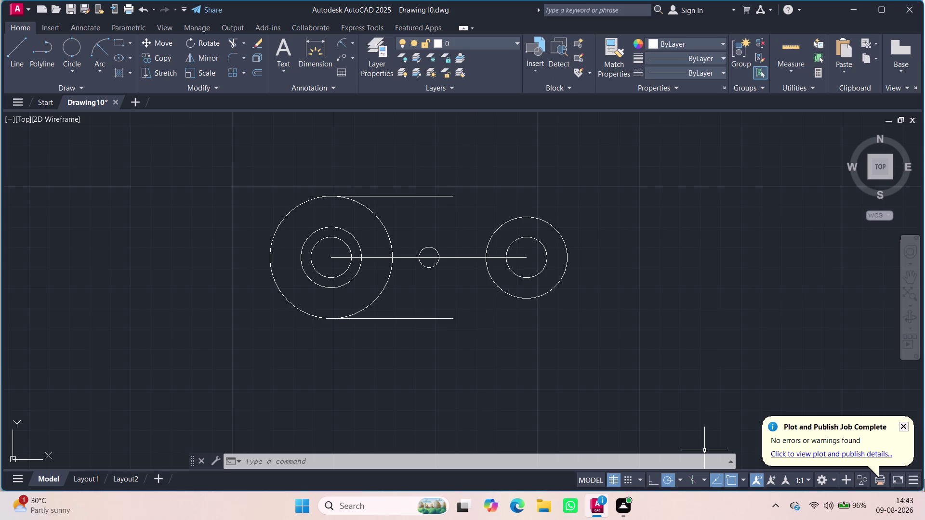
click(901, 424)
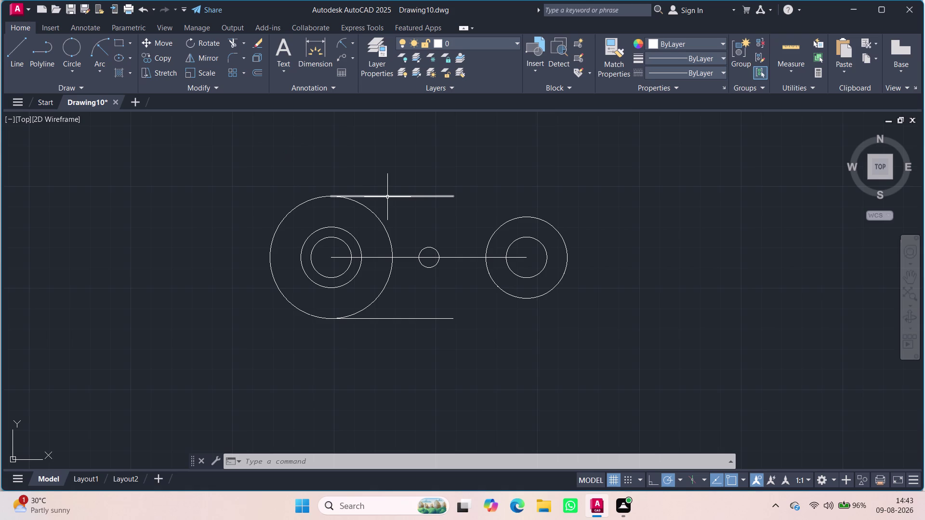
Draw a horizontal line leftward from the right circle's top quadrant.
key(l)
key(Return)
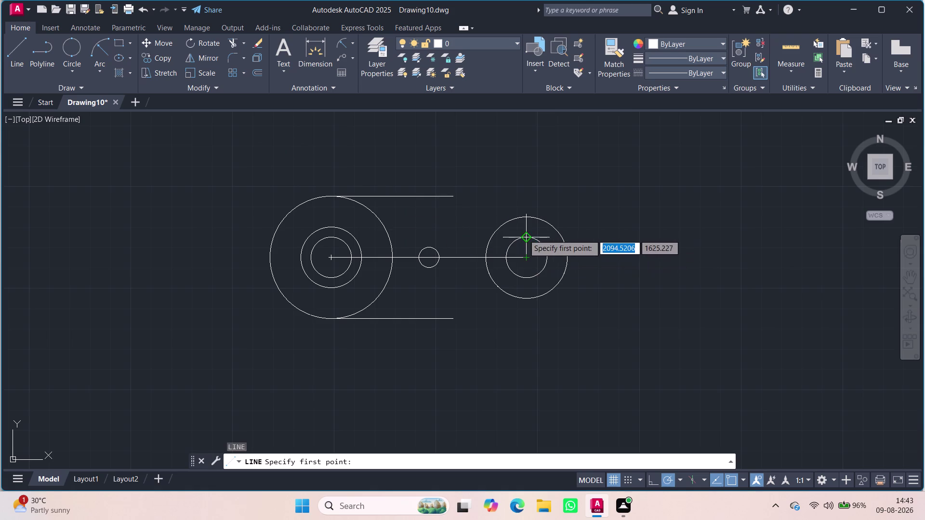
click(526, 220)
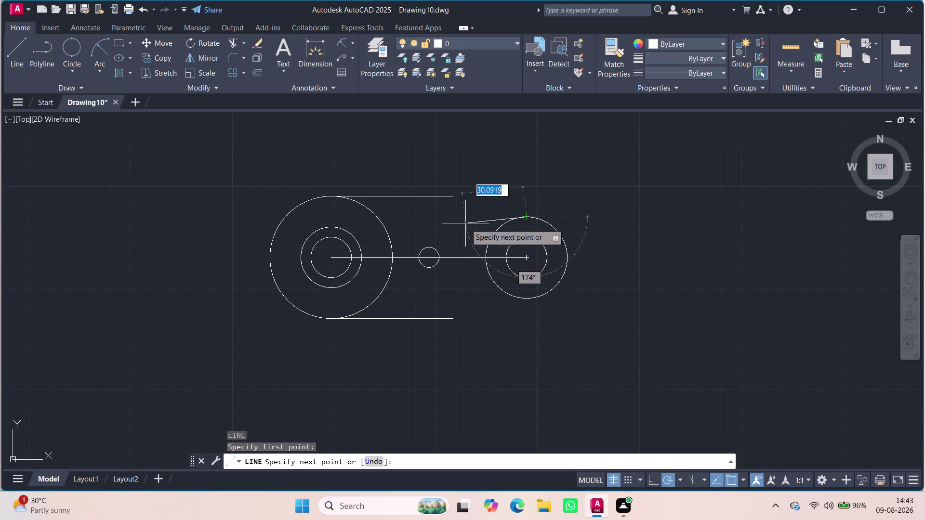
click(453, 217)
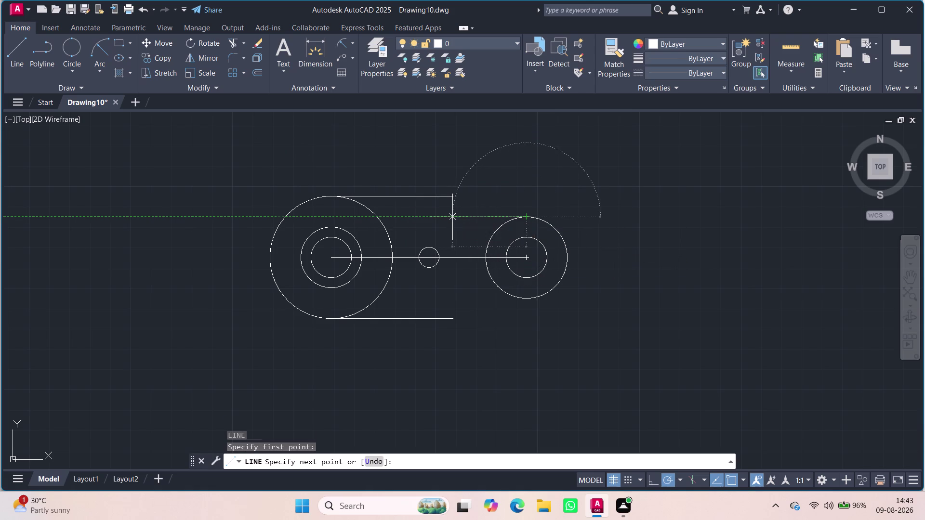
key(Escape)
scroll(up, 3)
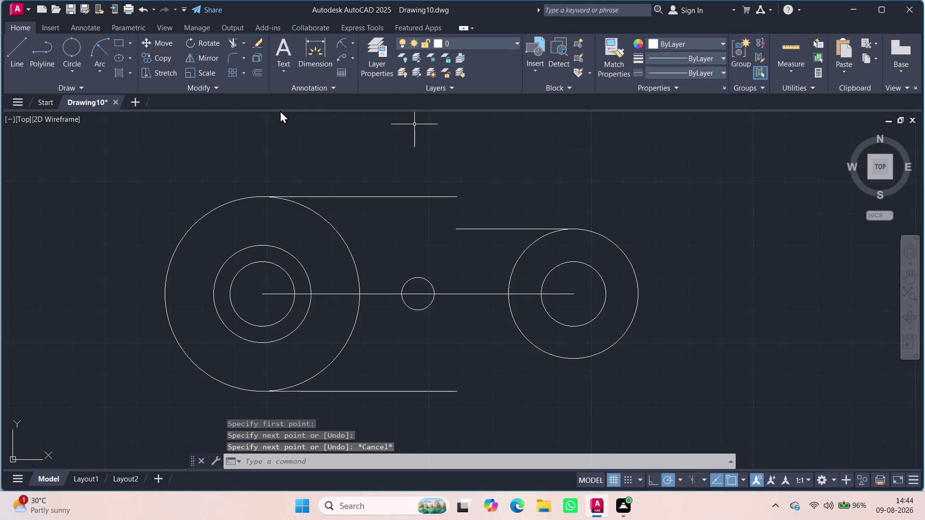
click(227, 56)
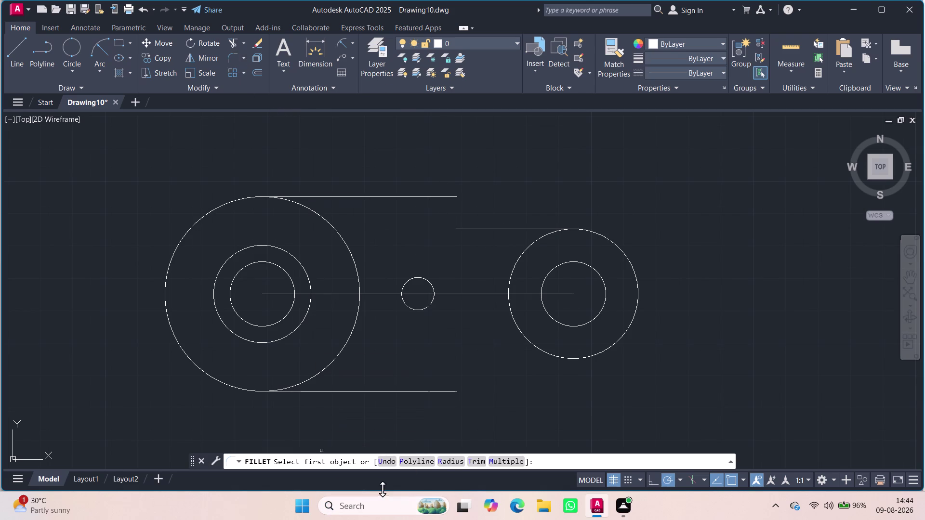
click(449, 463)
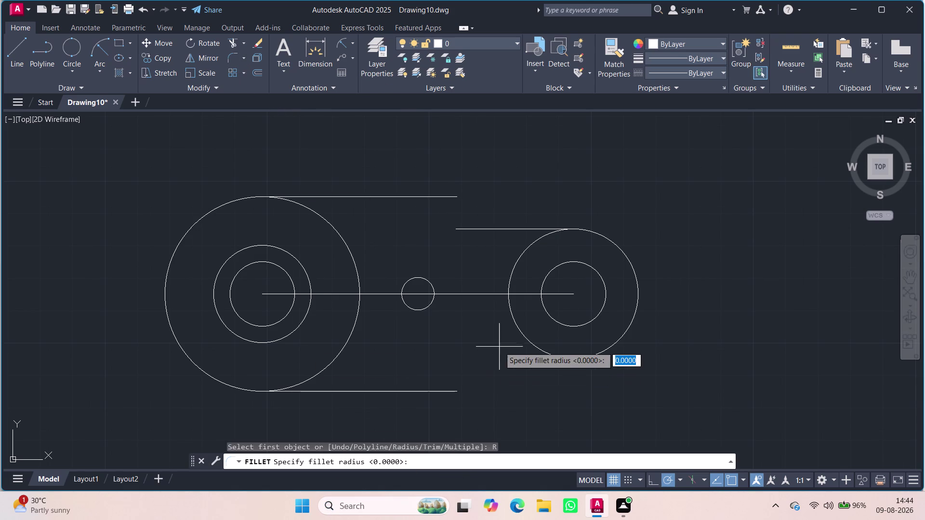
click(457, 198)
click(456, 226)
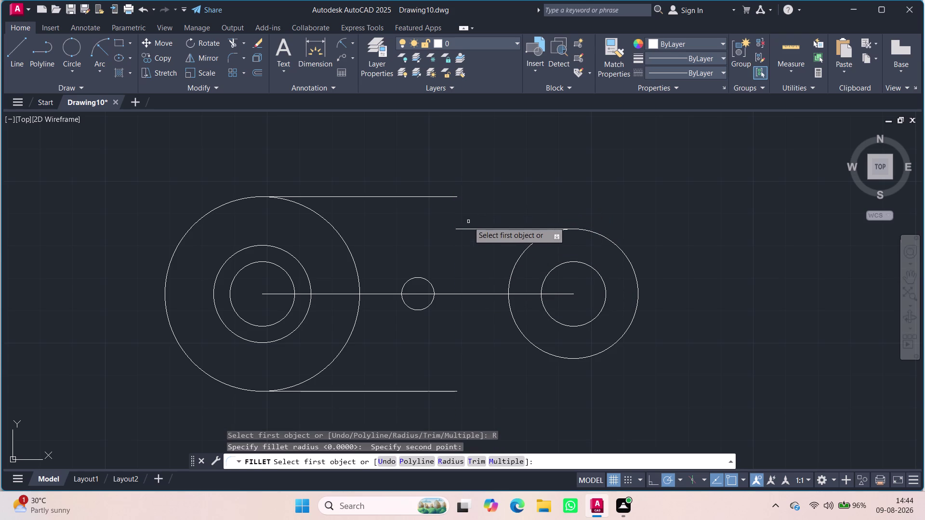
click(443, 198)
click(459, 226)
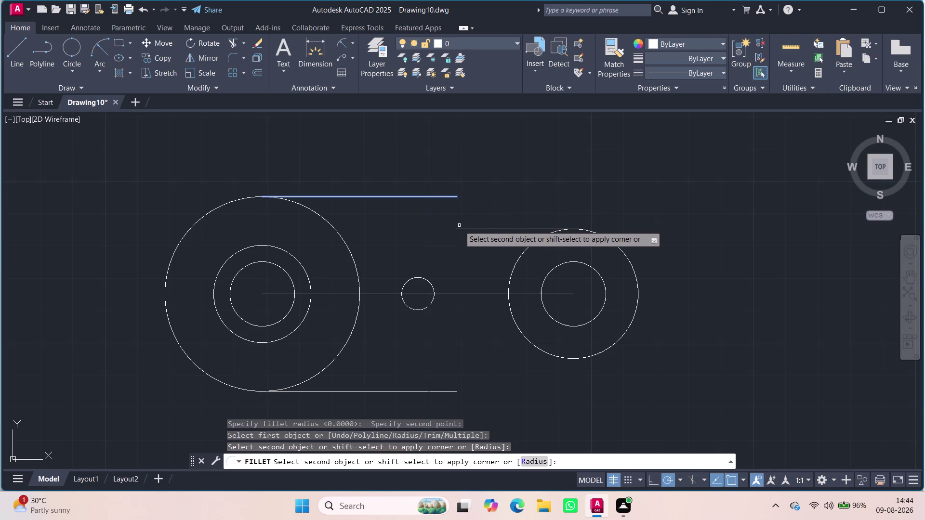
click(459, 228)
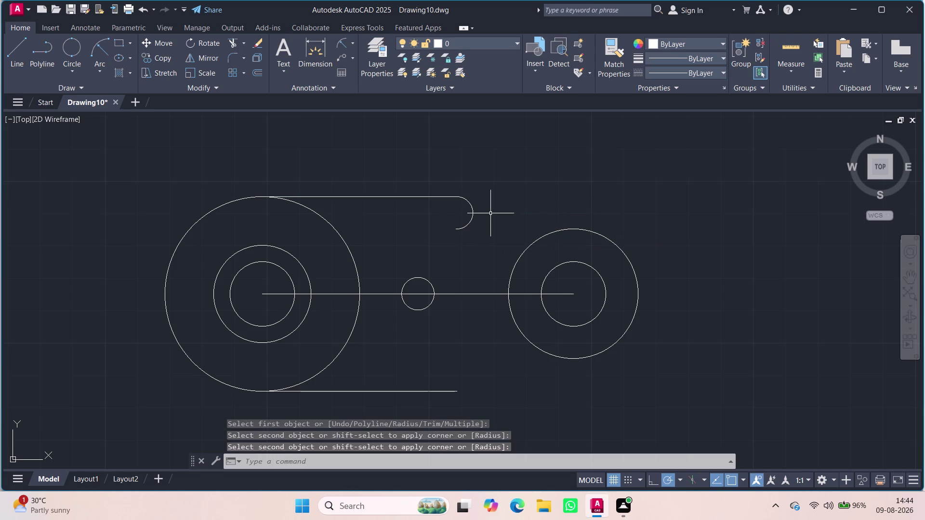
key(ctrl+z)
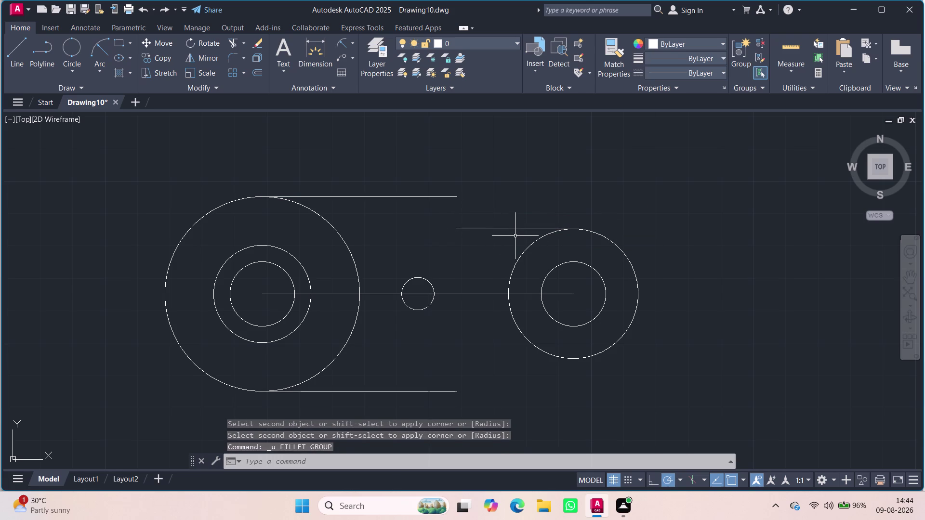
Attempt a fence trim across the upper lines, then cancel and undo it.
text(tr)
key(Return)
key(Return)
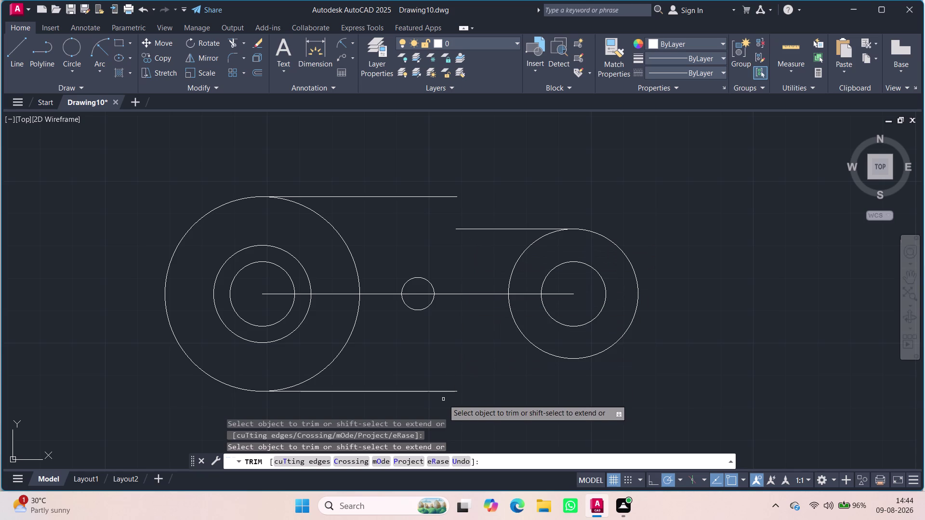
click(473, 226)
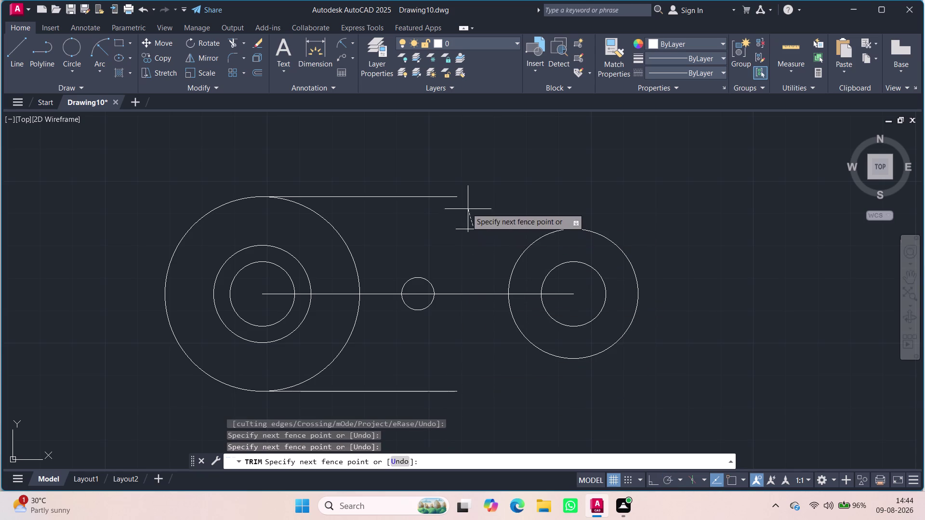
click(485, 245)
key(Escape)
key(Escape)
key(Escape)
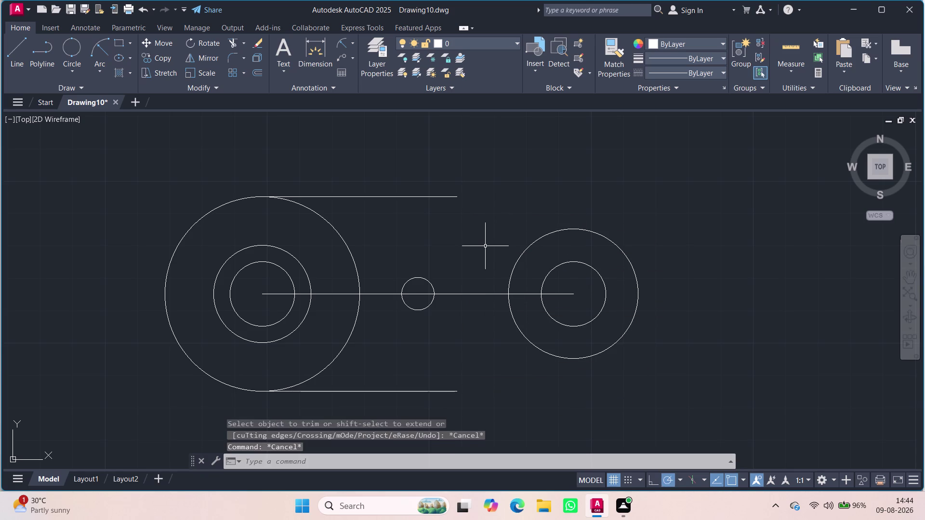
key(ctrl+z)
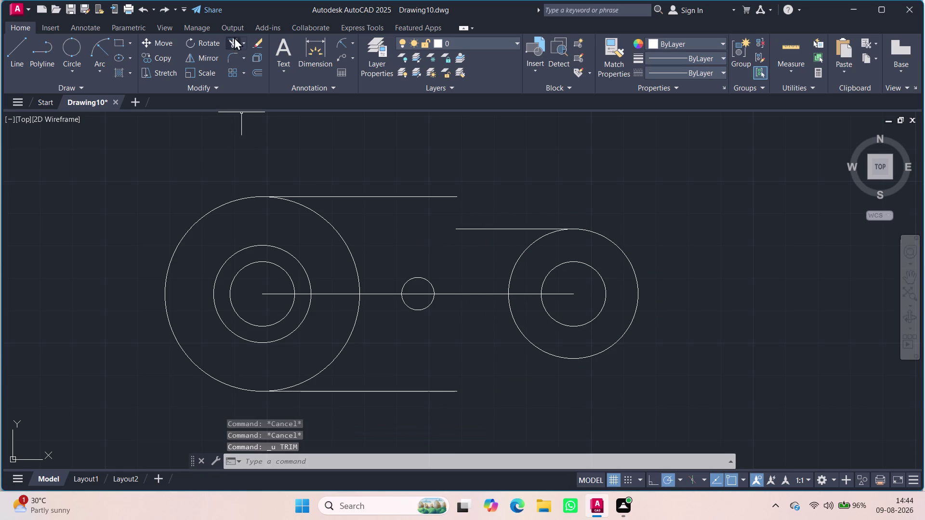
Fillet the long upper line and short line at radius 12, then delete the arc and short line.
click(227, 56)
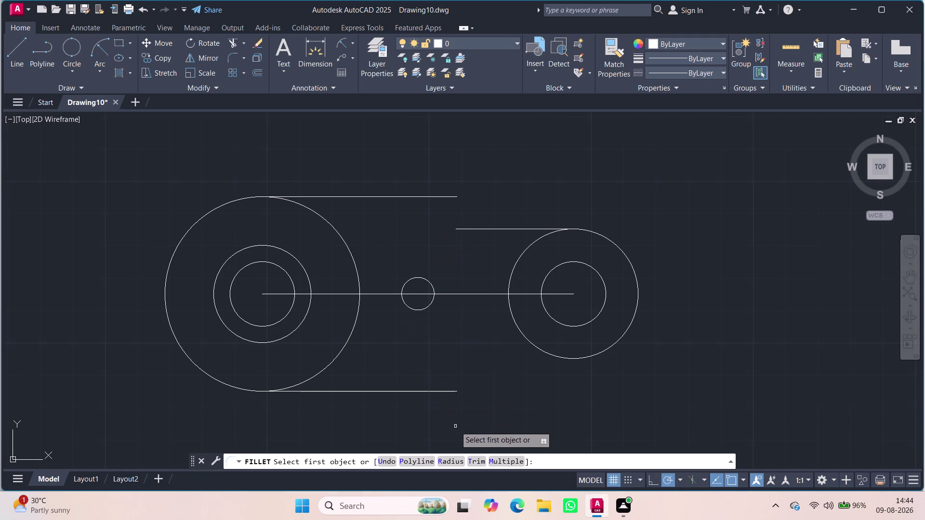
click(456, 460)
text(12)
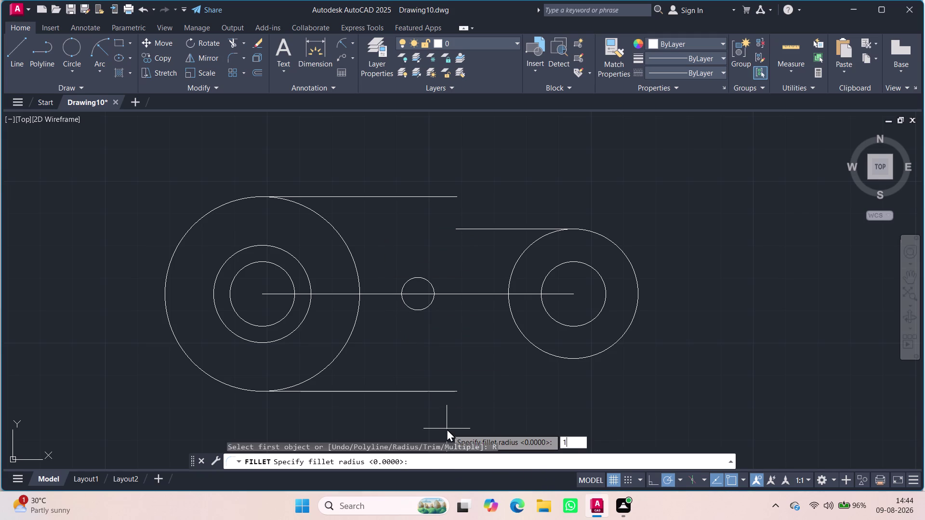
key(Return)
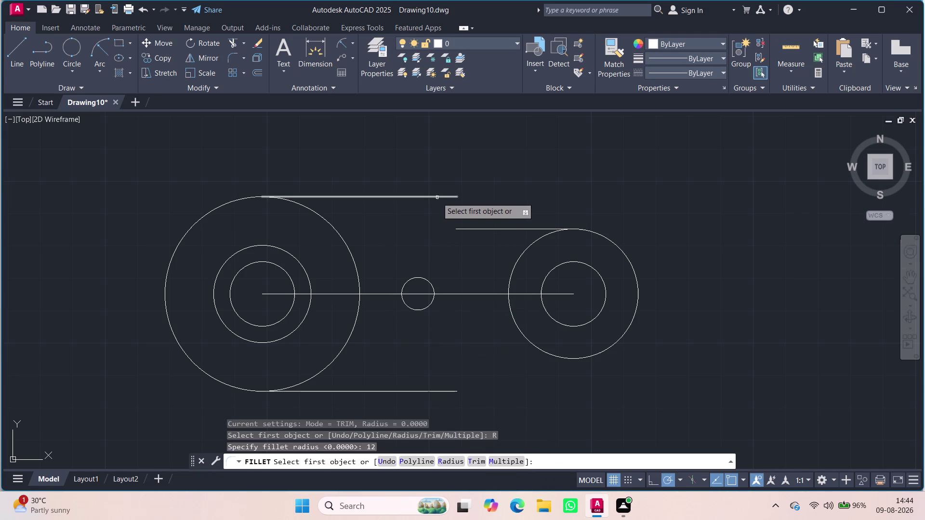
click(437, 197)
click(468, 229)
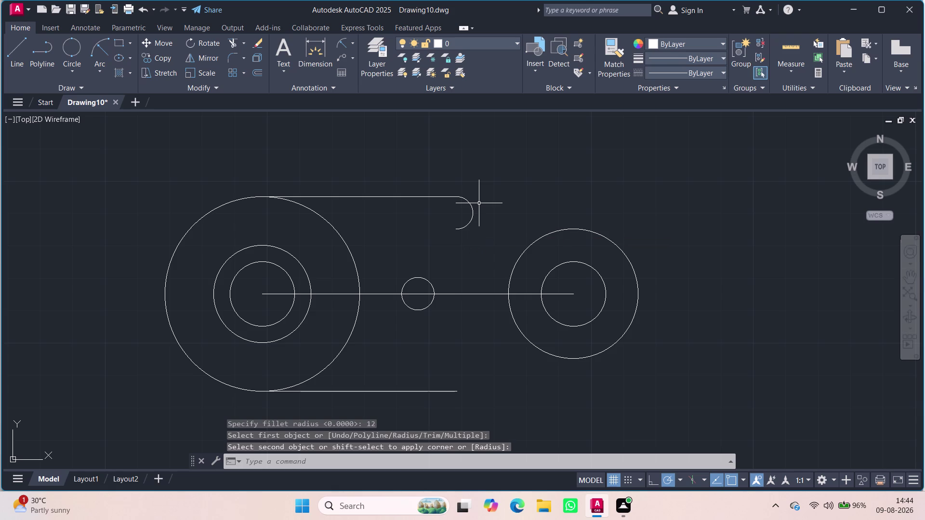
key(Escape)
click(458, 232)
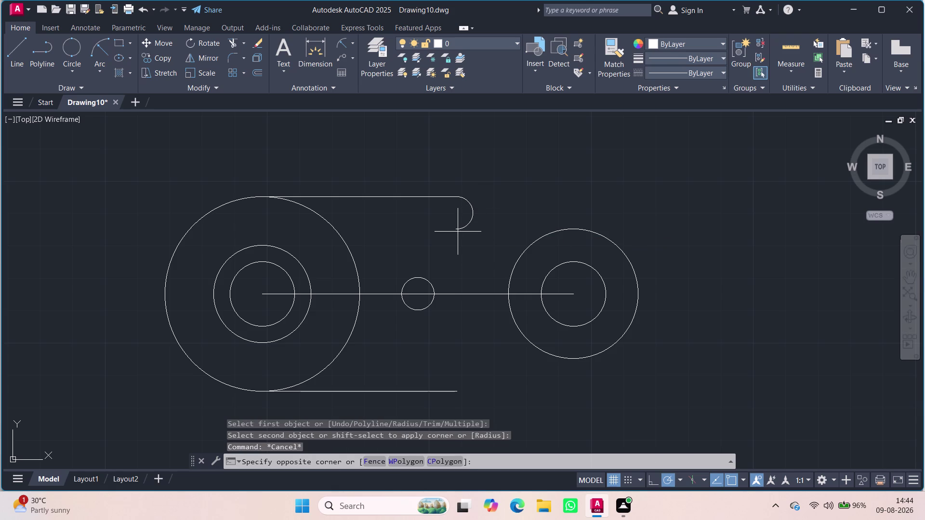
click(457, 226)
key(Delete)
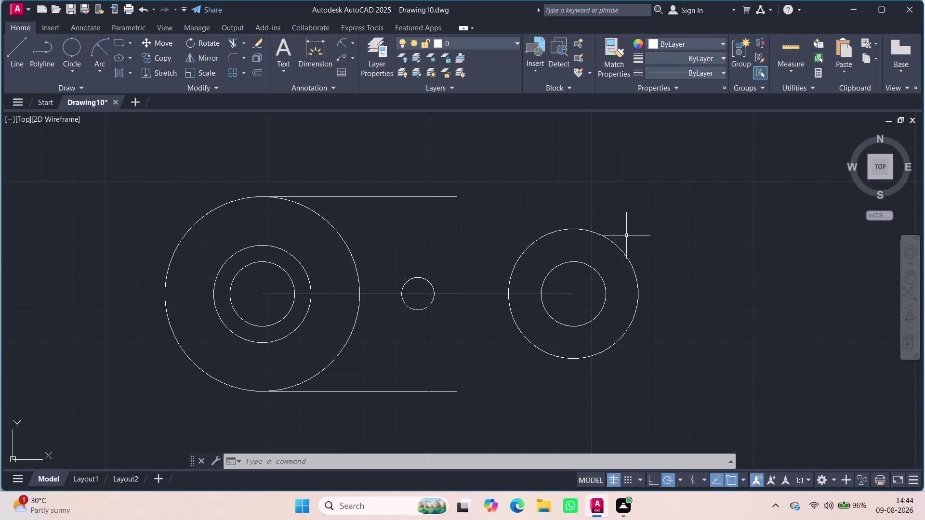
Erase the stray fragment near the upper line's end.
key(l)
key(Return)
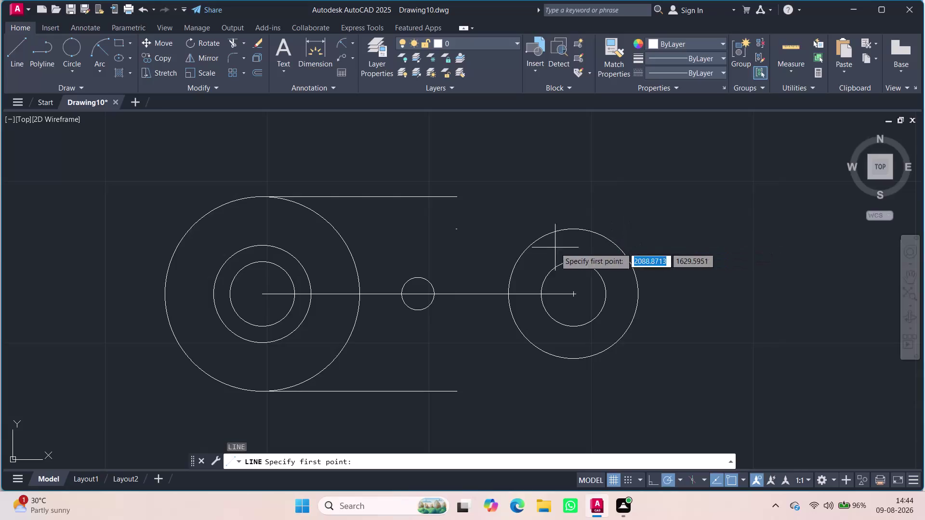
key(Escape)
key(Escape)
drag(472, 238, 434, 232)
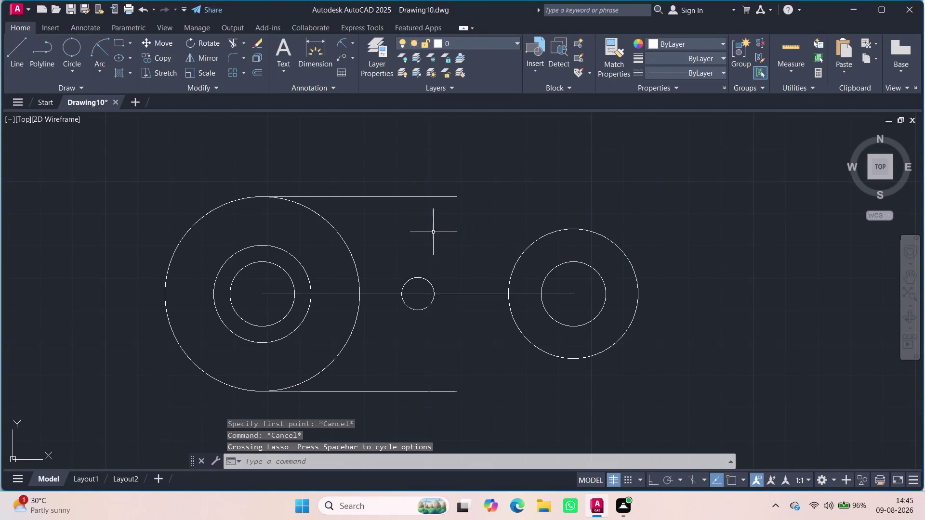
drag(444, 229, 486, 227)
drag(477, 230, 457, 214)
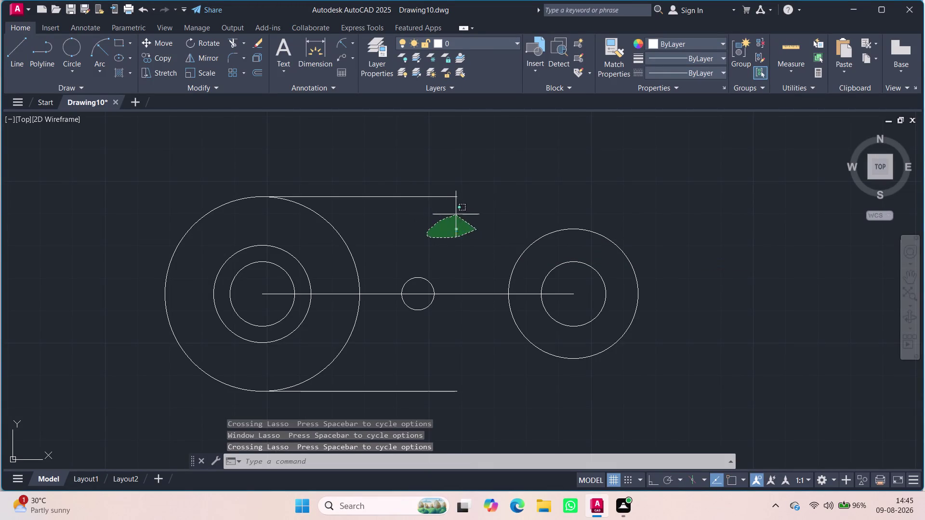
key(Delete)
Draw a short horizontal line leftward from the right circle's top quadrant.
key(l)
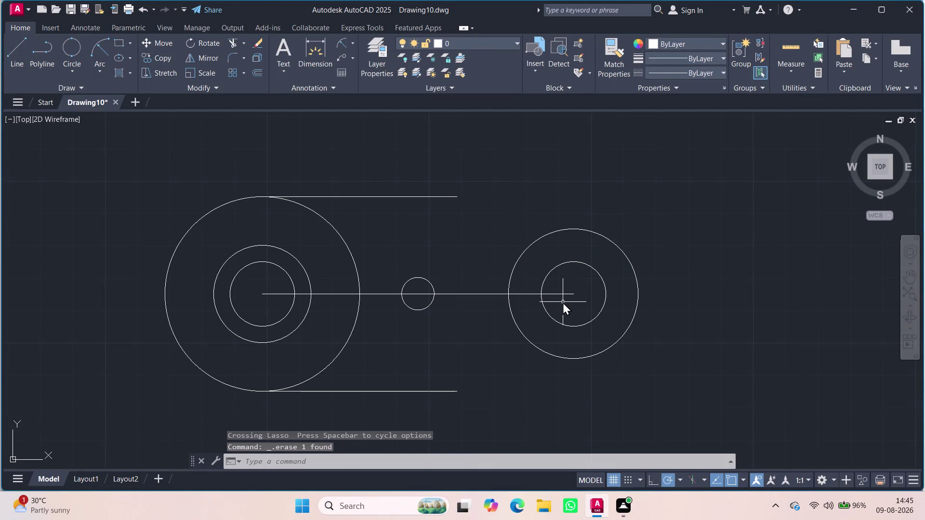
key(Return)
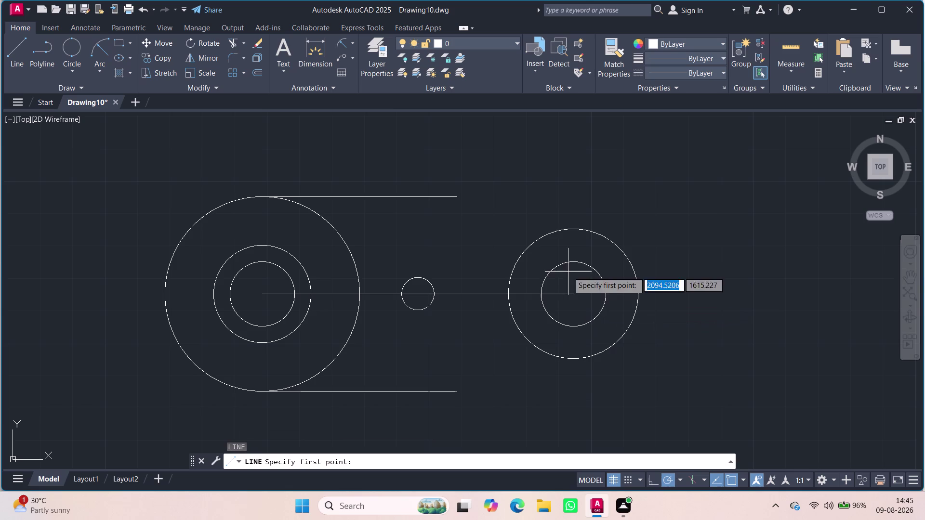
click(573, 230)
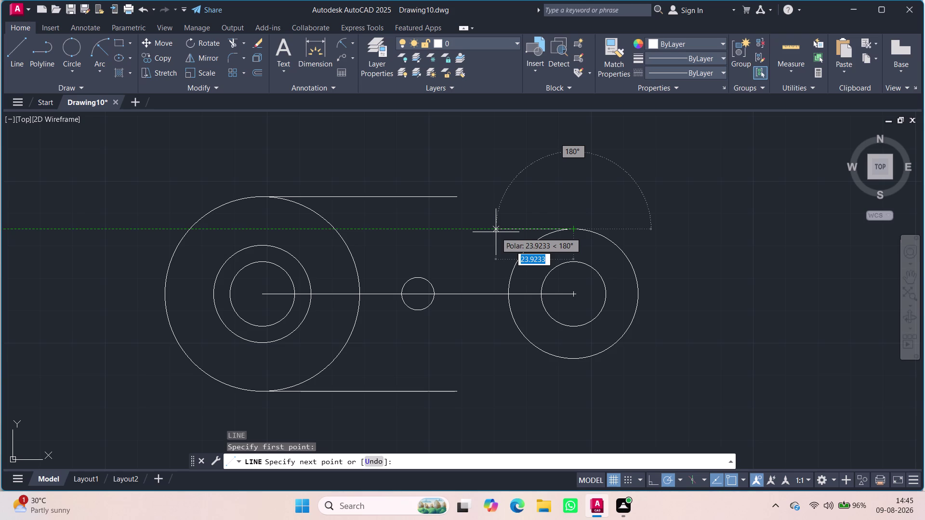
click(496, 232)
key(Escape)
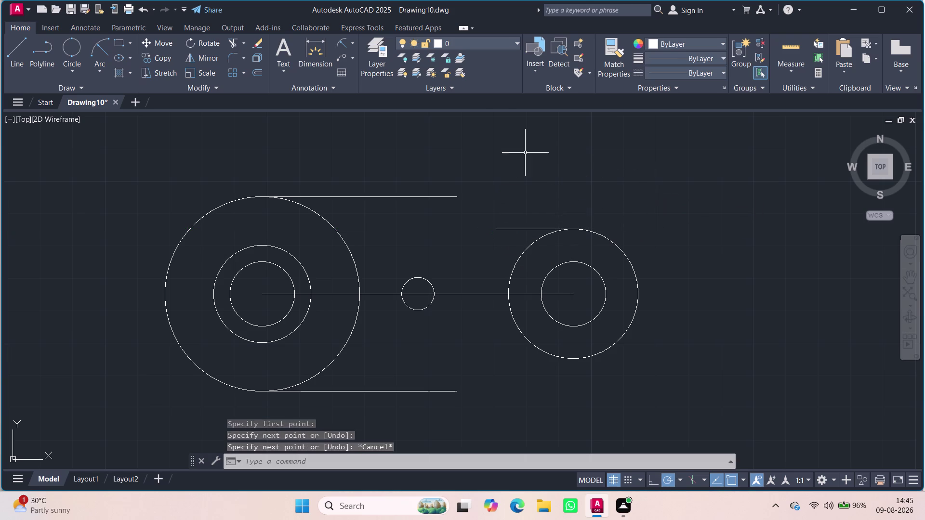
key(Escape)
Draw a 3-point arc from the upper line's end to the short line atop the right circle.
click(98, 61)
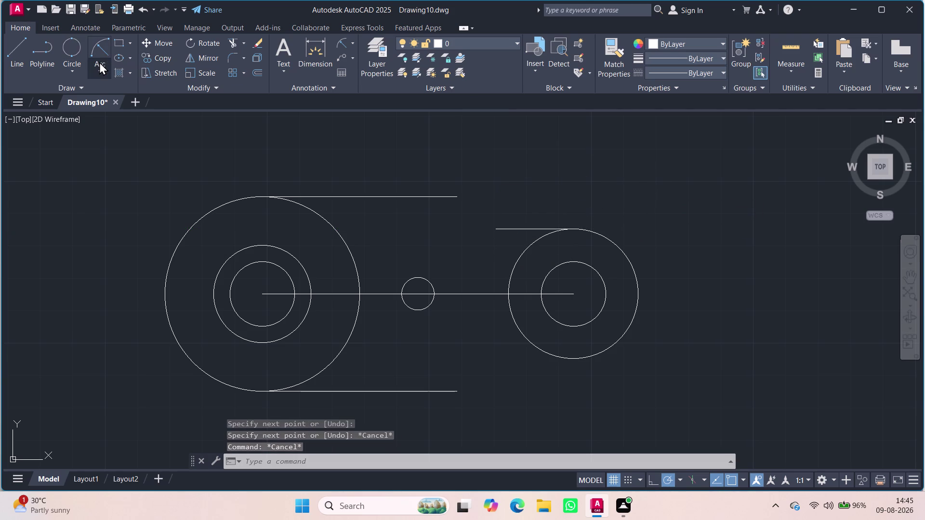
click(118, 91)
click(454, 201)
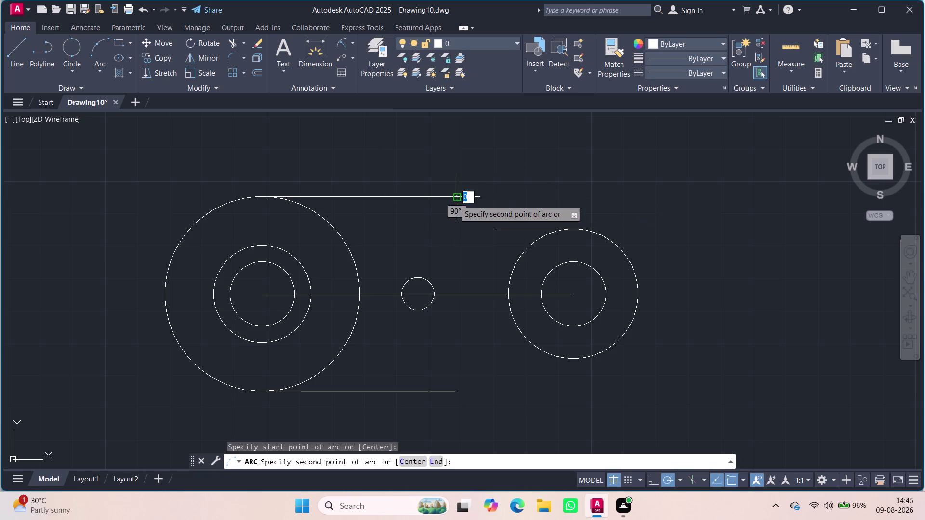
click(497, 226)
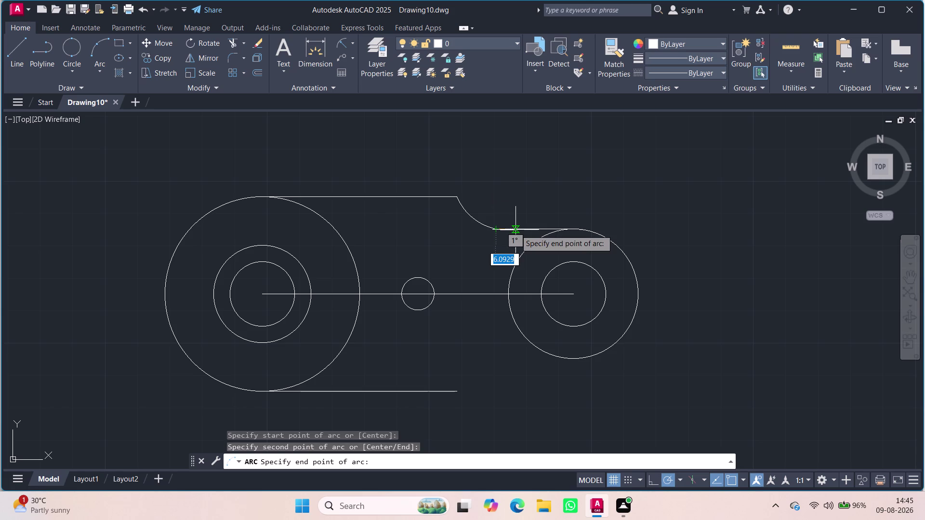
click(516, 230)
key(Escape)
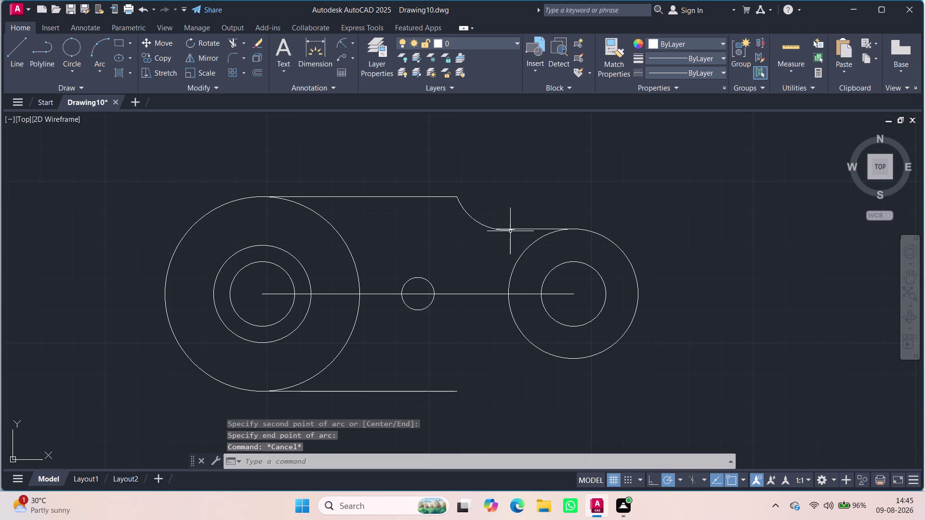
key(Escape)
scroll(up, 3)
Trim away the leftover stub where the arc meets the line.
text(t)
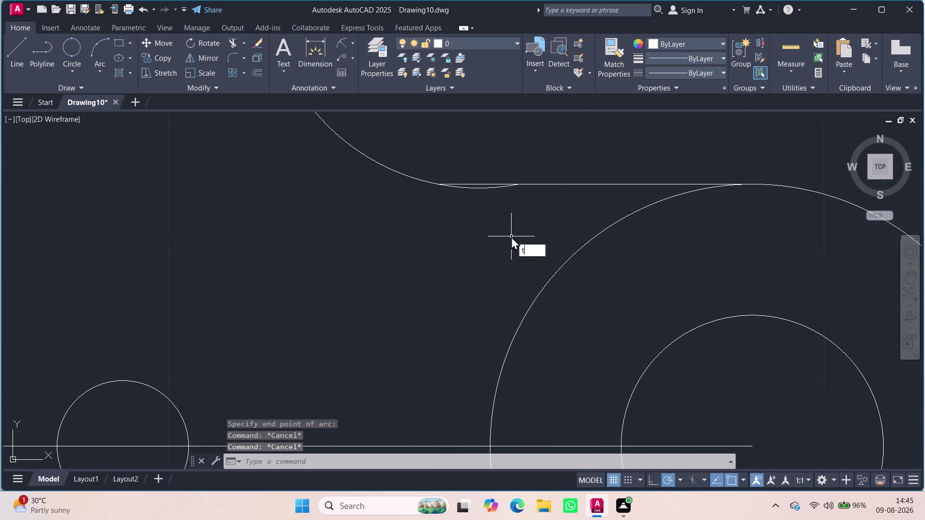
text(r)
key(Return)
key(Return)
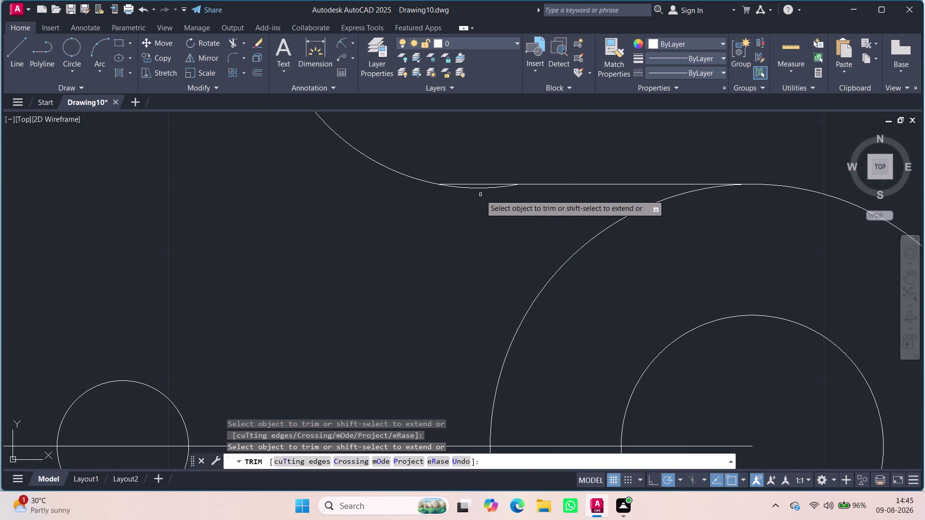
click(480, 191)
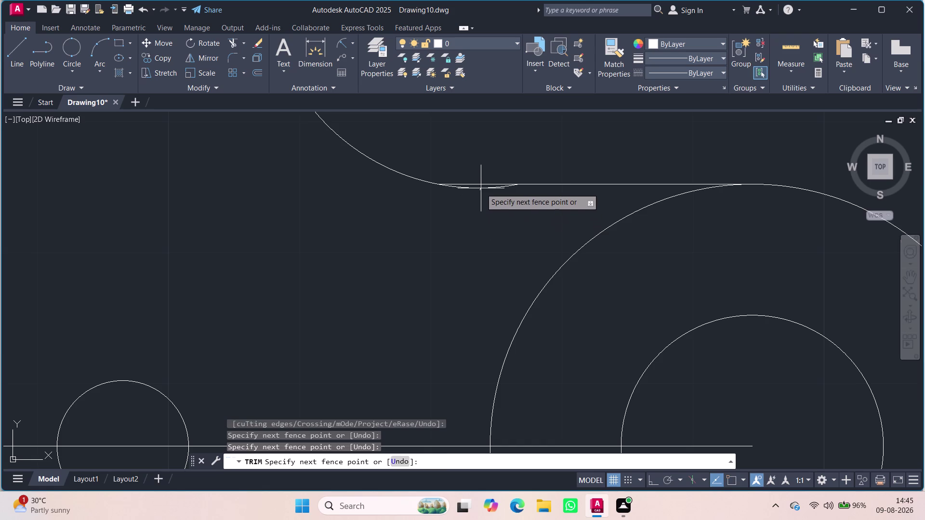
click(481, 188)
scroll(down, 3)
scroll(up, 3)
scroll(down, 3)
scroll(down, 3)
scroll(up, 3)
scroll(down, 3)
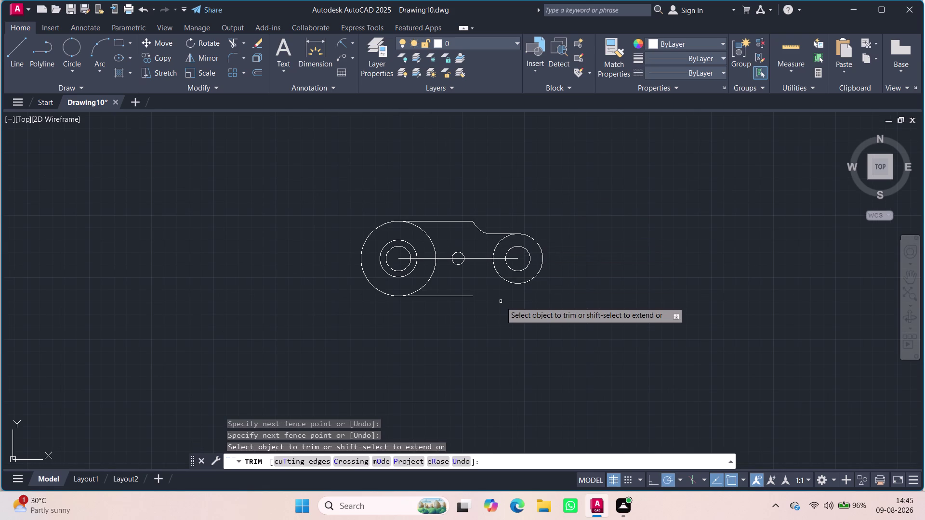
key(Escape)
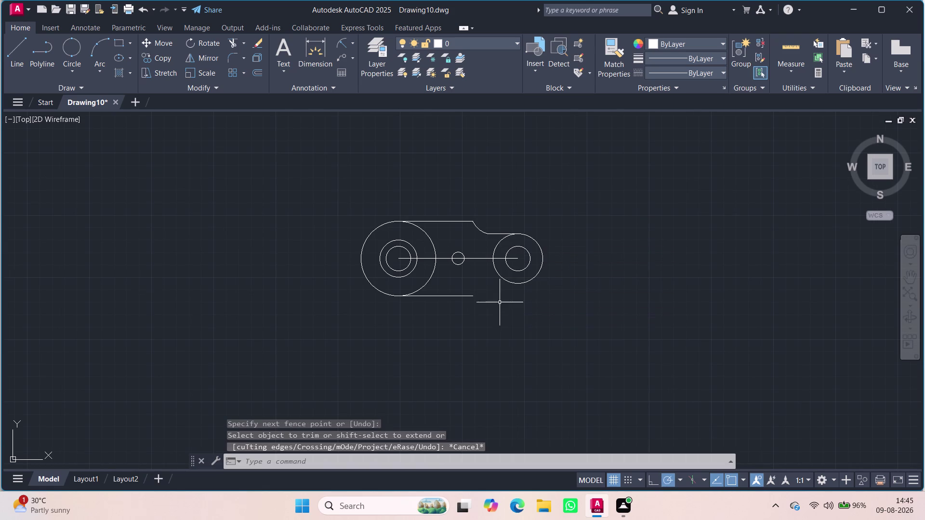
scroll(up, 3)
scroll(down, 3)
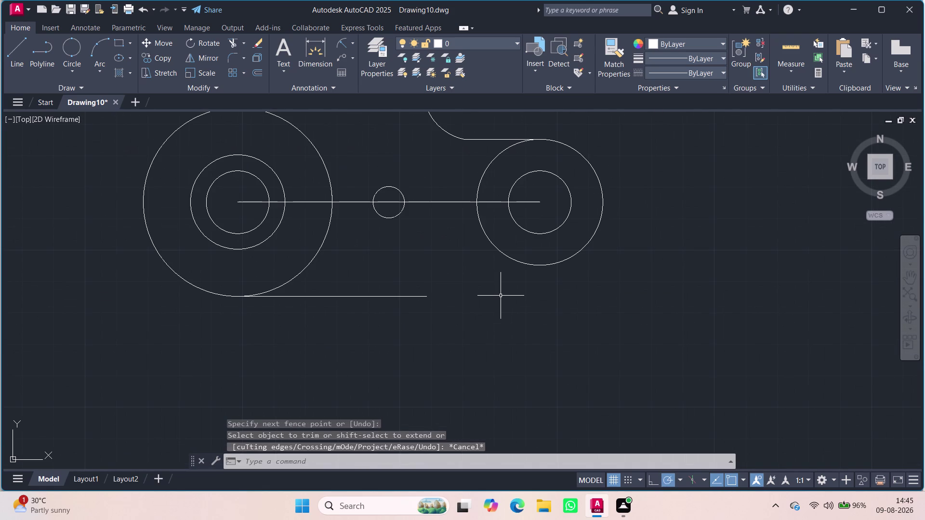
Draw a short line leftward from the right circle's bottom quadrant.
key(l)
key(Return)
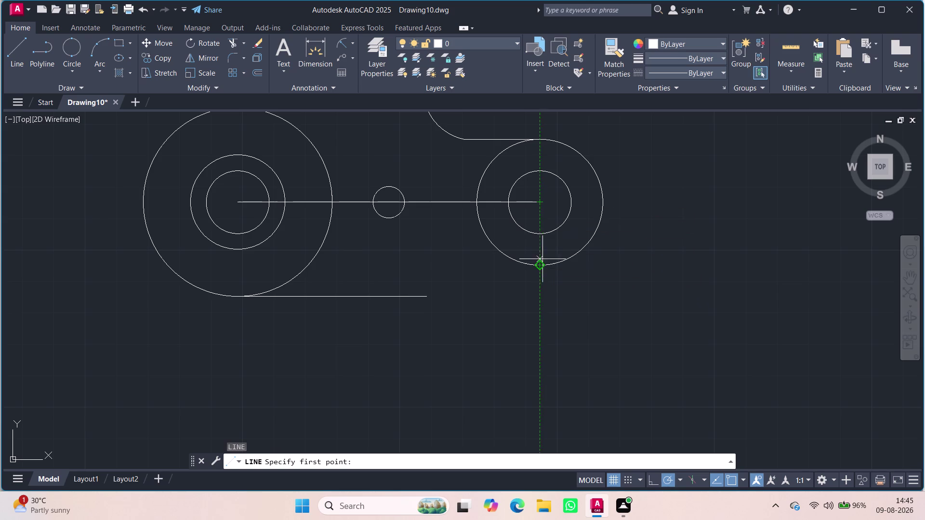
click(541, 266)
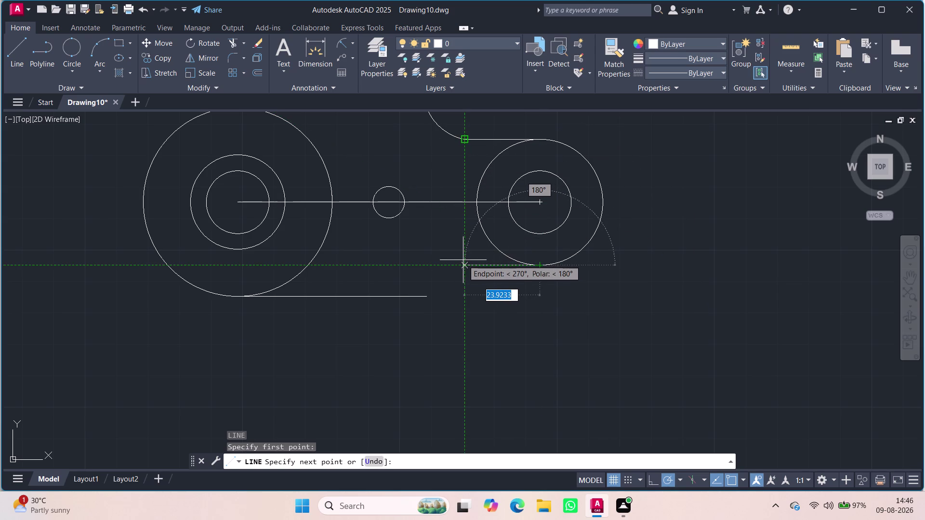
click(465, 264)
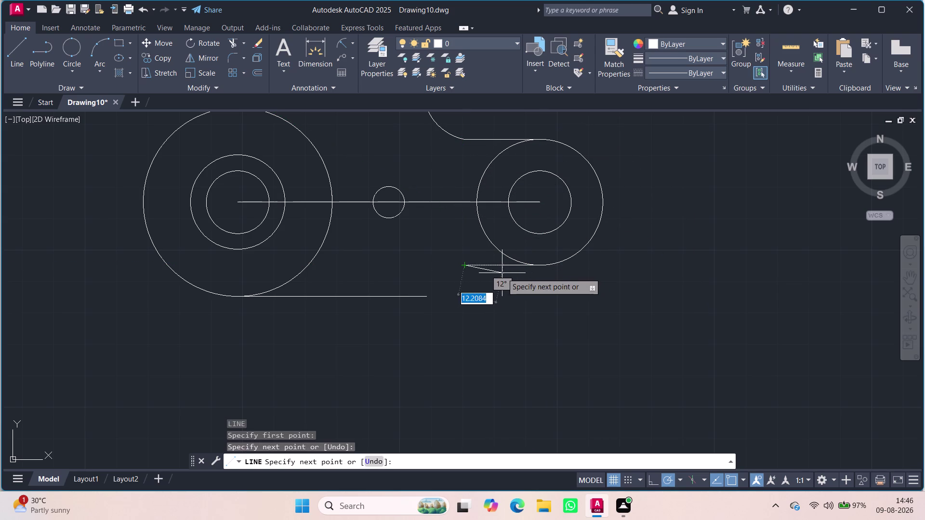
key(Escape)
Connect the lower straight edge's end to the new line with a 3-point arc.
click(104, 43)
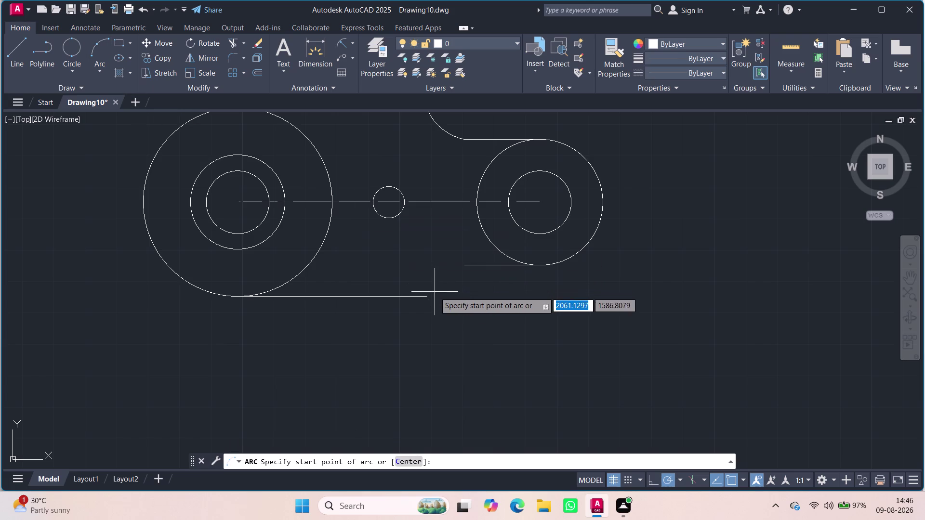
click(426, 298)
click(467, 266)
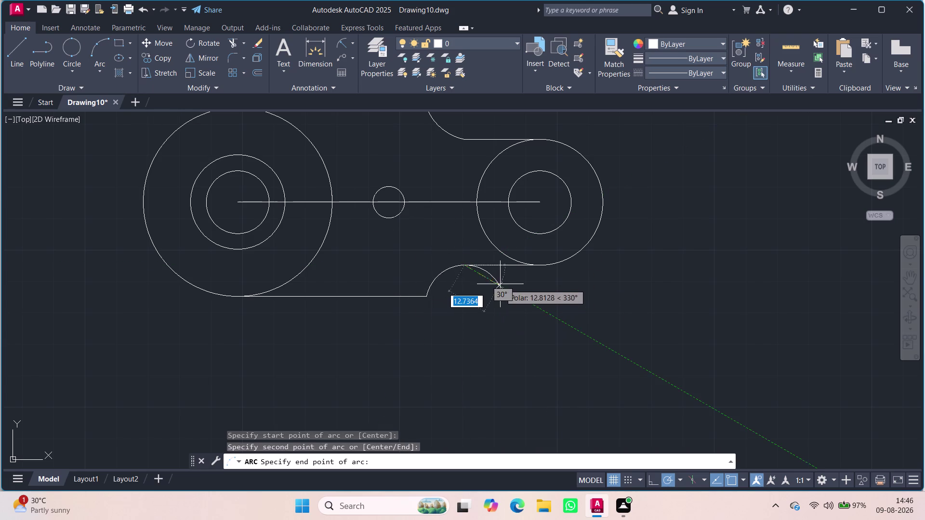
click(501, 269)
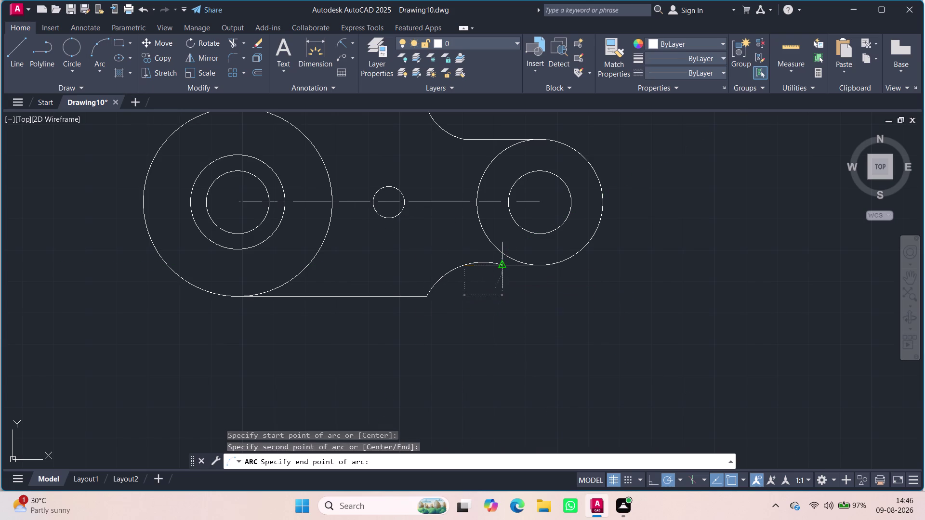
text(t)
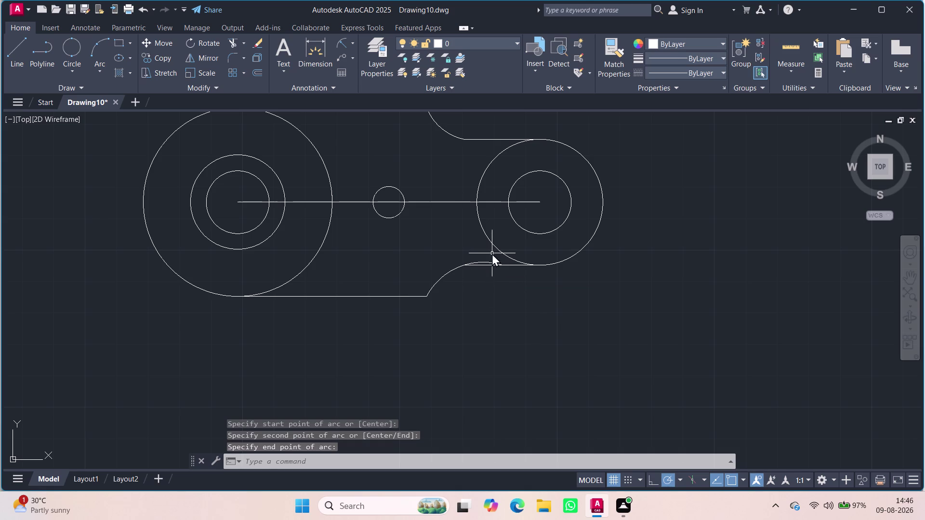
text(r)
key(Return)
Trim the lower transition stub and erase the old line joining the hole centres.
key(Return)
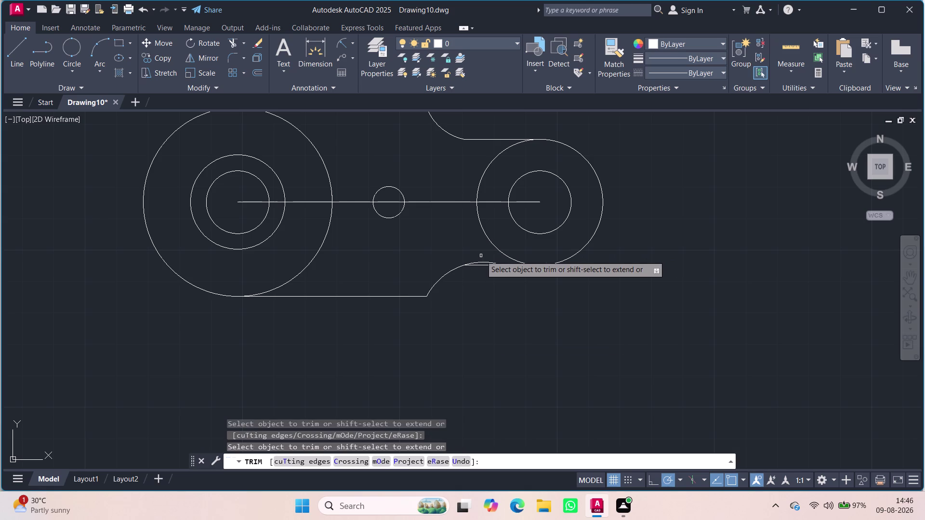
click(481, 263)
scroll(down, 3)
scroll(up, 3)
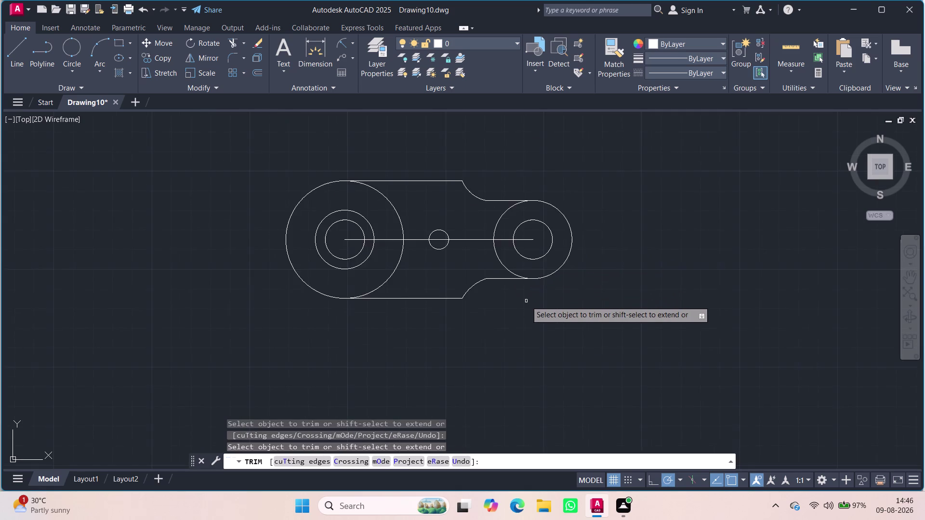
scroll(down, 3)
scroll(up, 3)
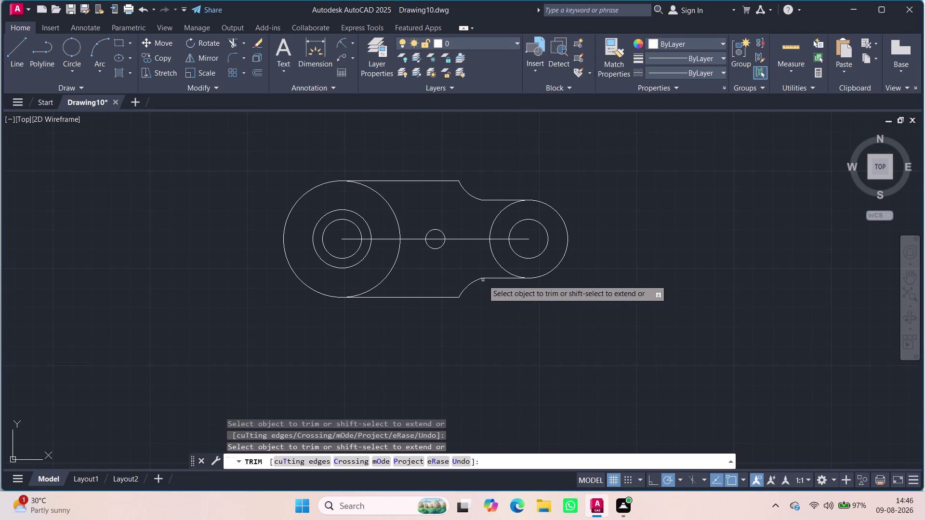
key(Escape)
key(Escape)
key(Escape)
key(Escape)
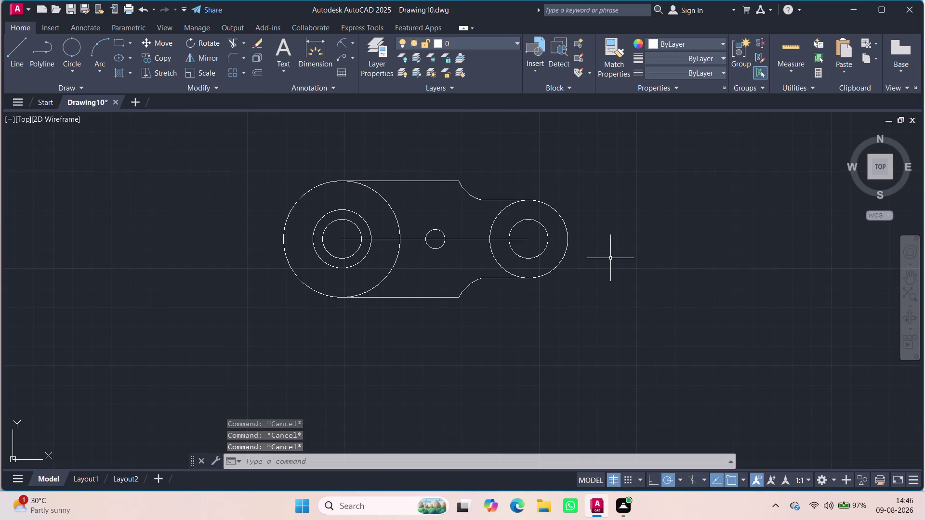
click(474, 240)
key(Delete)
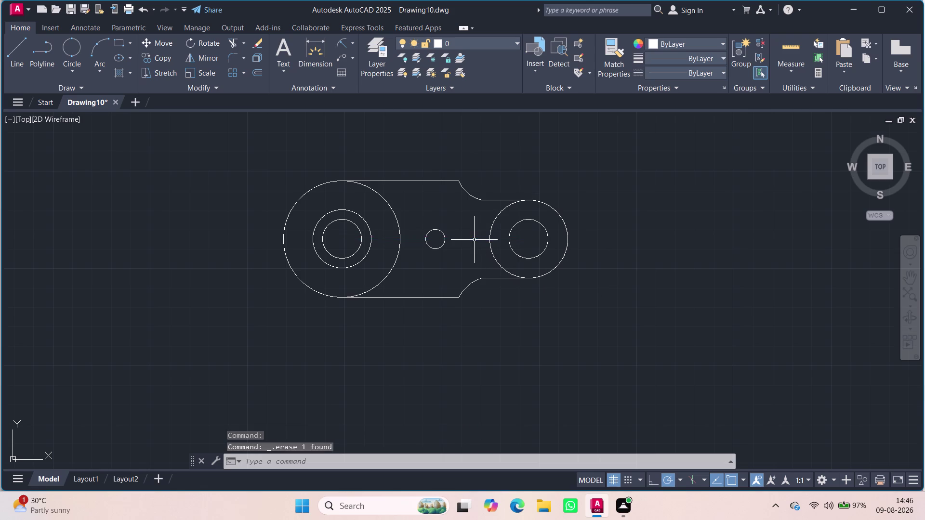
Draw a horizontal centre line through both hole centres, extending past each boss.
key(l)
key(Return)
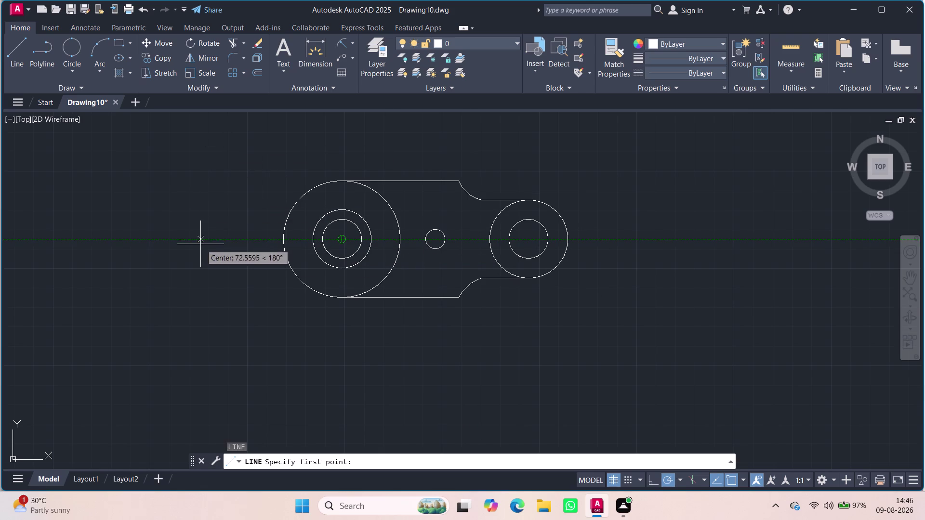
click(247, 239)
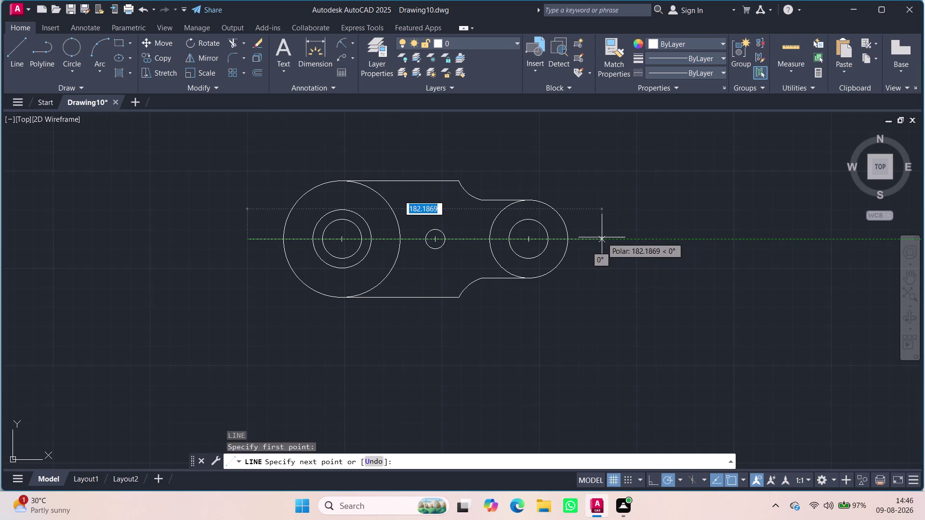
click(602, 237)
key(Escape)
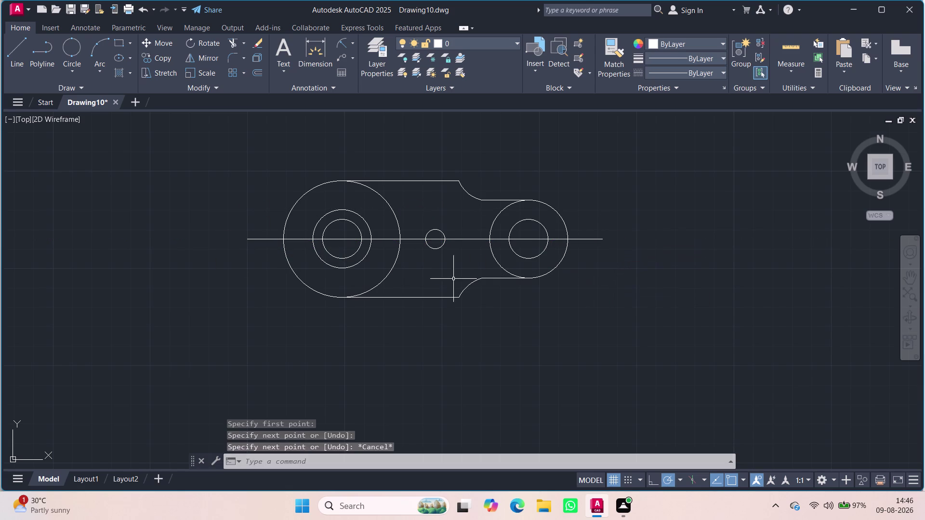
Draw vertical centre lines through the left and right hole centres.
key(l)
key(Return)
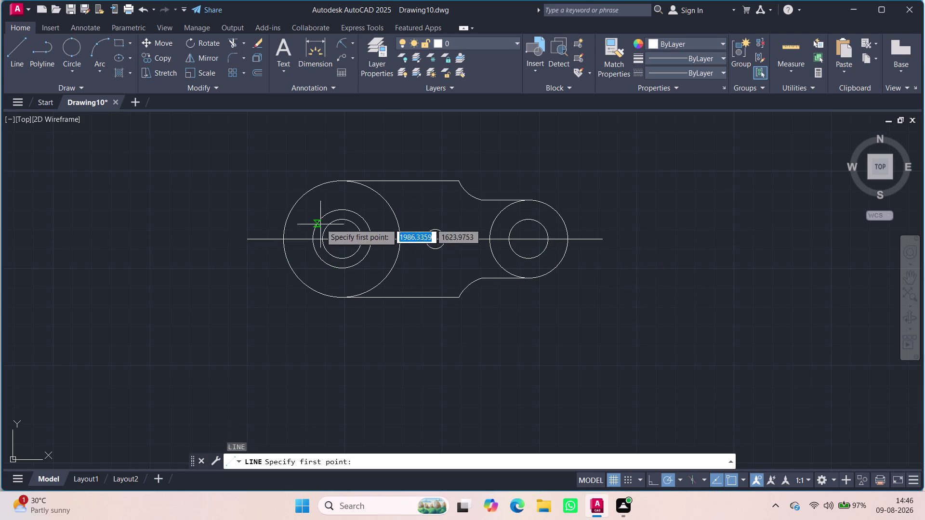
click(342, 160)
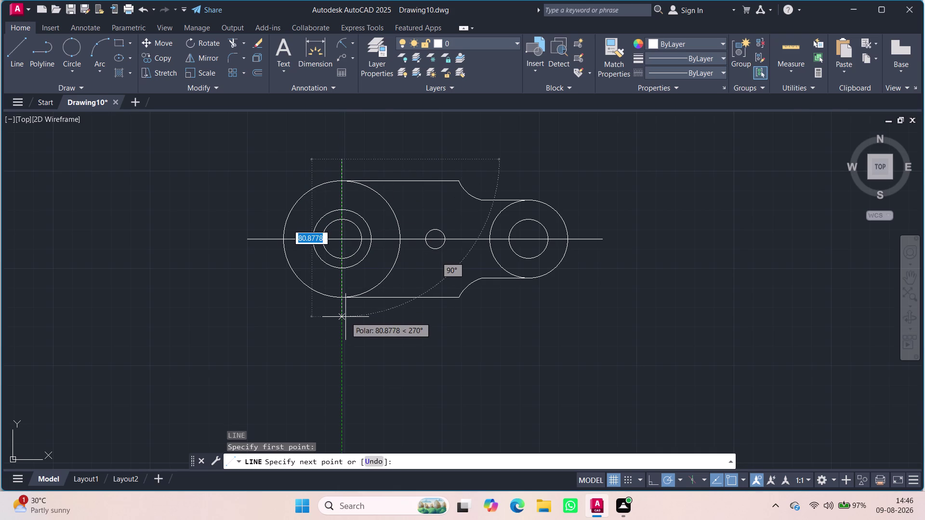
click(346, 317)
key(Escape)
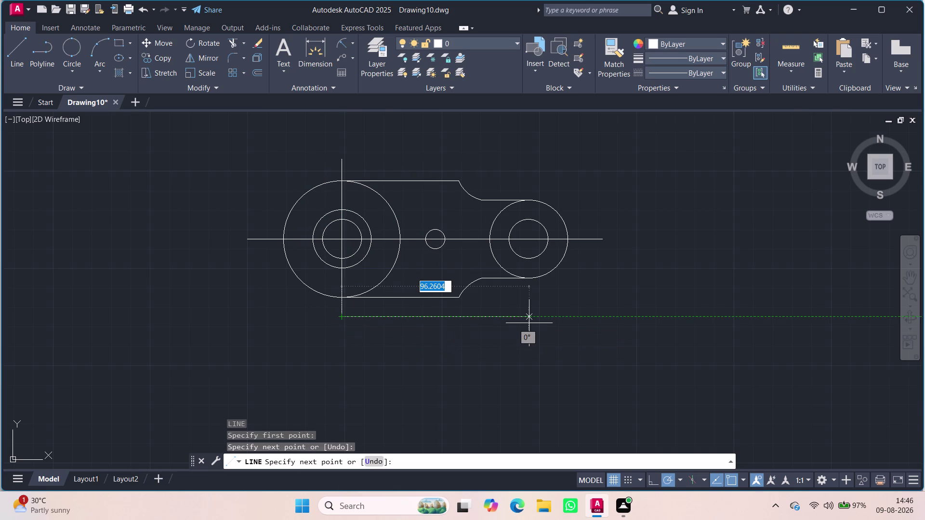
key(space)
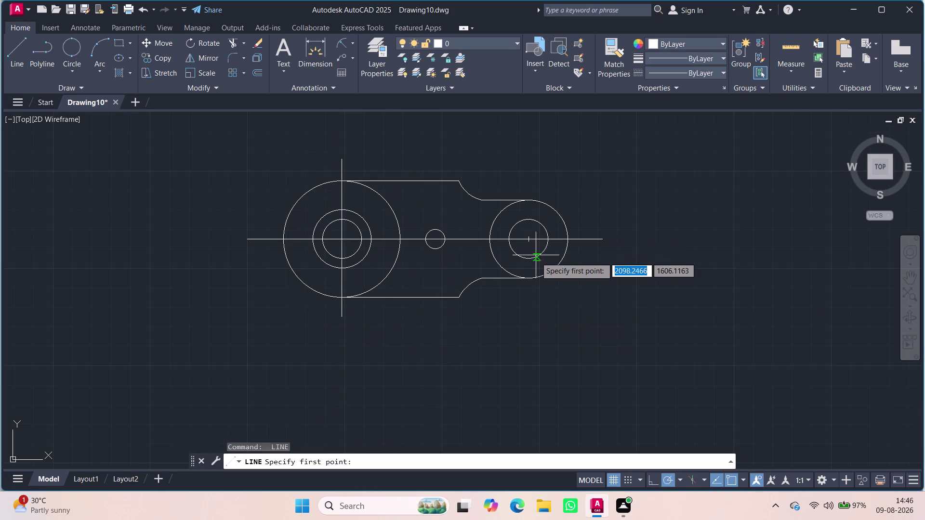
click(527, 174)
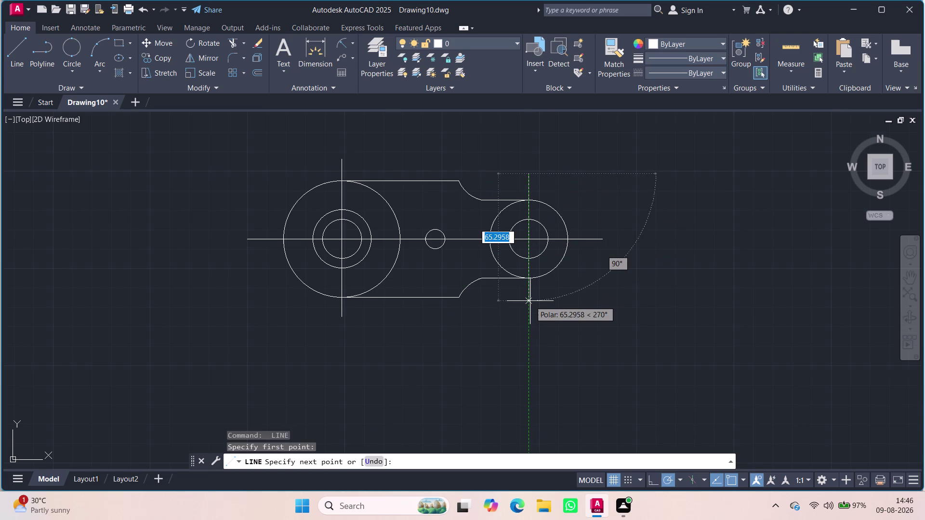
click(530, 299)
key(Escape)
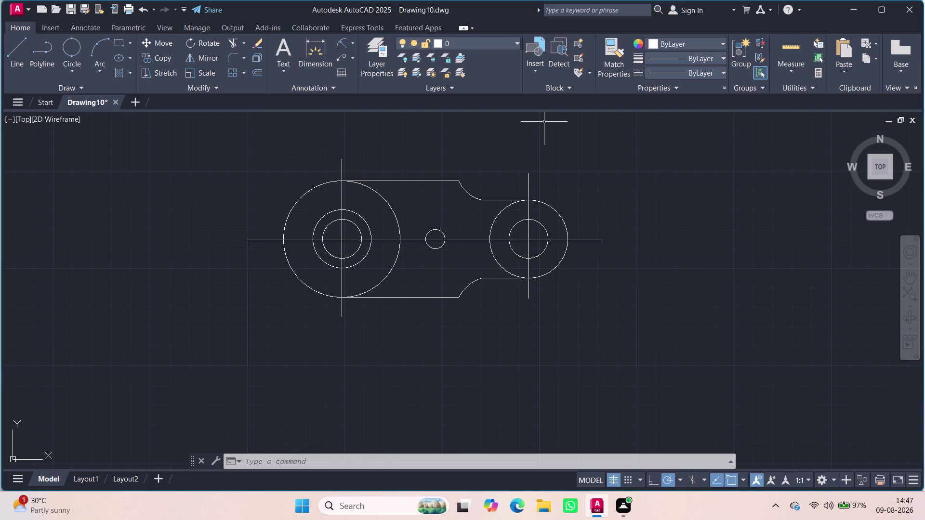
click(720, 53)
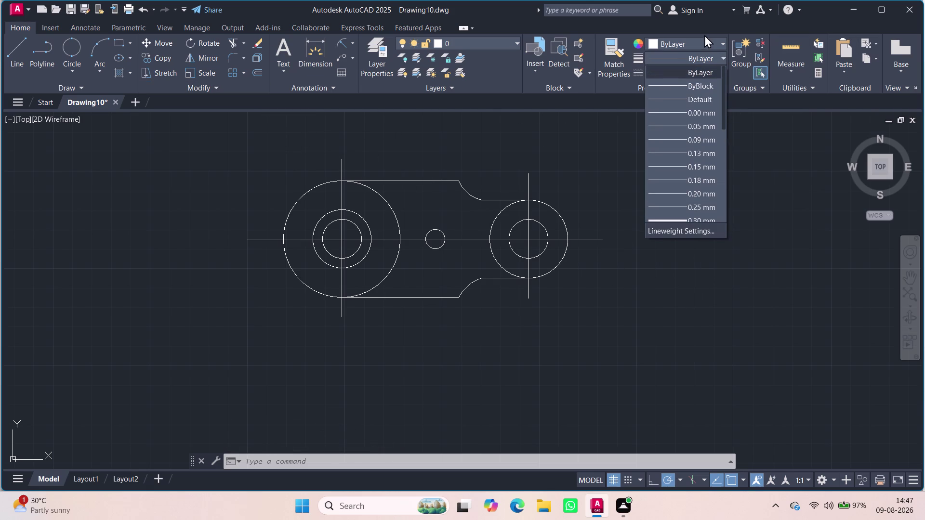
Load the ACAD_ISO02W100 dashed linetype through the Linetype Manager.
click(712, 61)
click(719, 68)
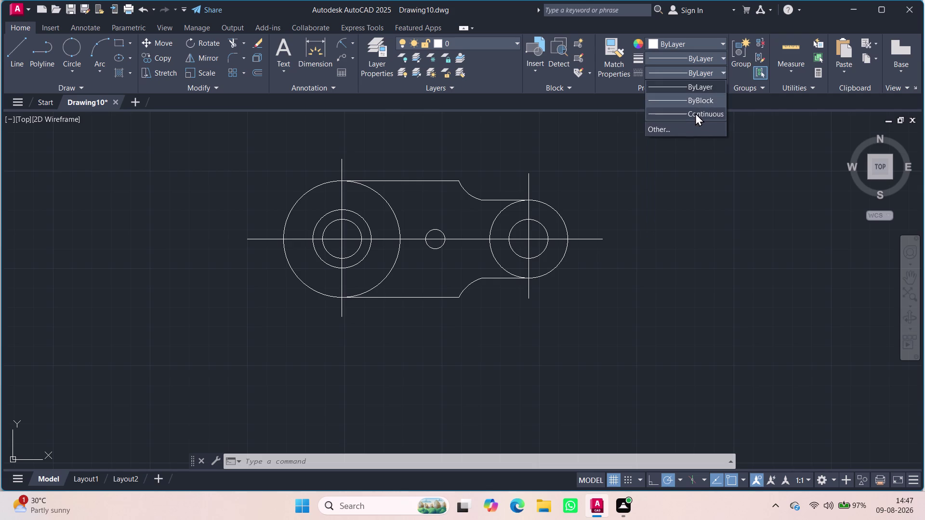
click(680, 132)
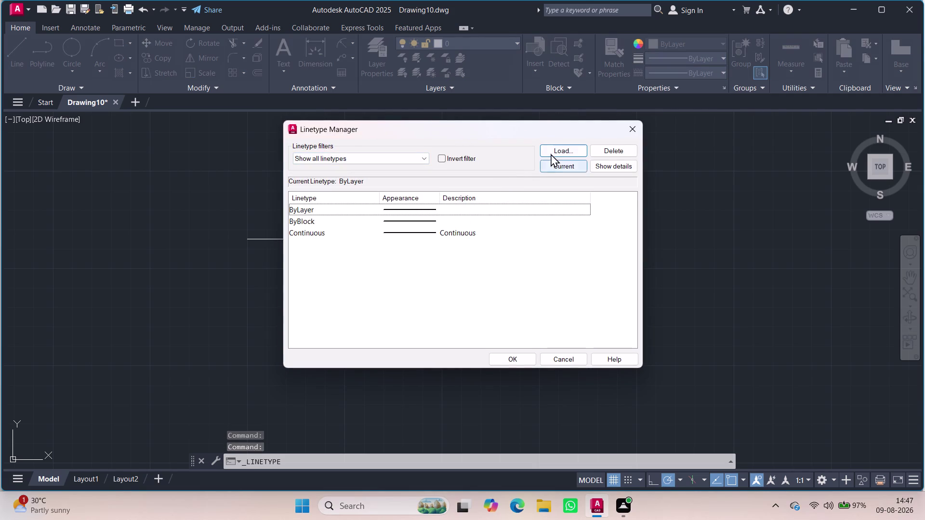
click(550, 152)
click(617, 229)
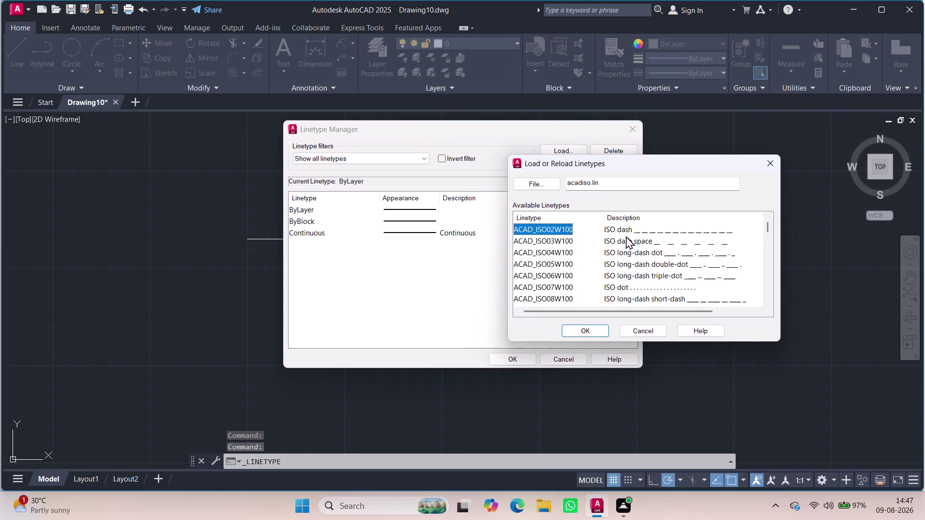
click(631, 230)
click(581, 326)
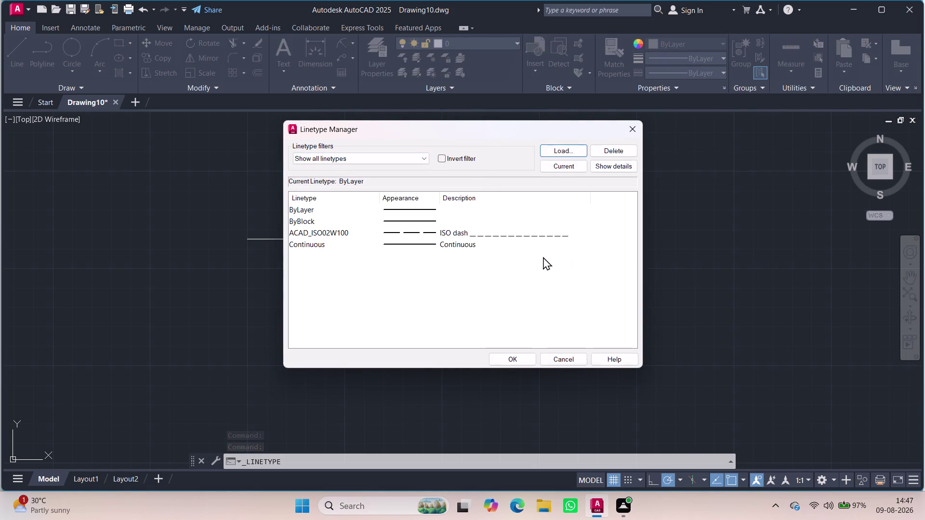
click(521, 353)
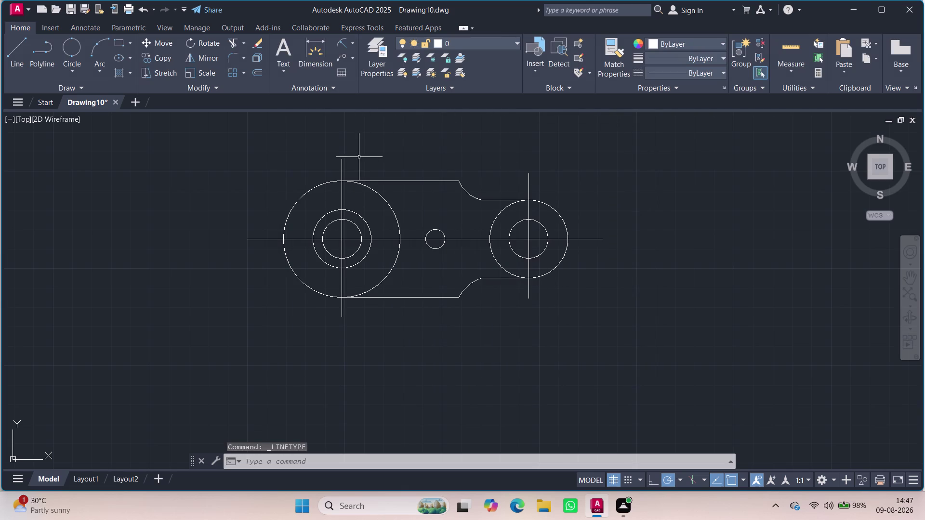
Select the left, horizontal and right center lines and open Properties with PR.
drag(356, 157, 326, 168)
drag(244, 237, 269, 252)
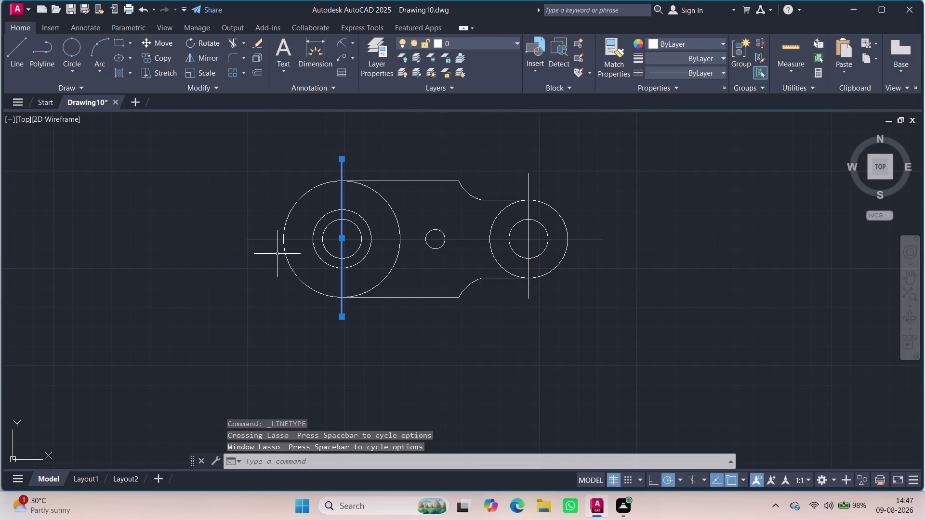
drag(270, 250, 250, 238)
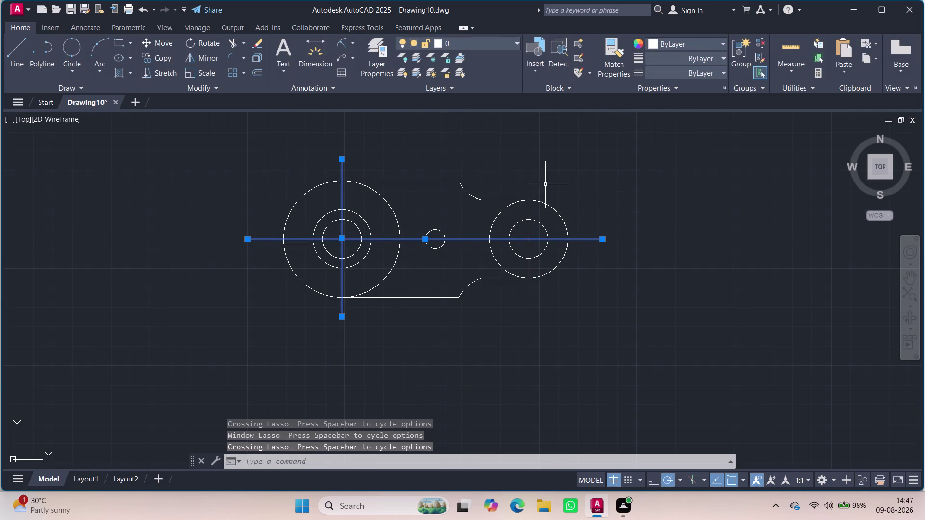
drag(540, 185, 520, 189)
text(p)
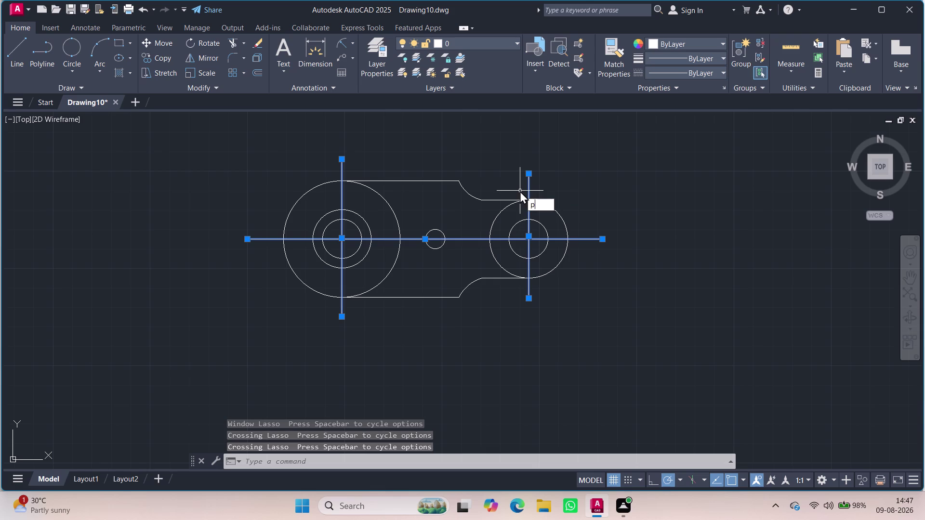
text(r)
click(594, 220)
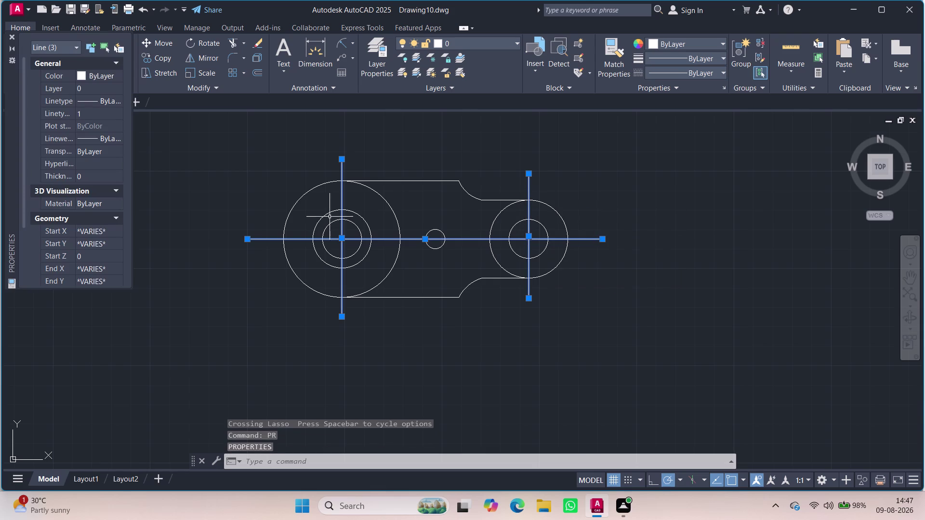
Set the center lines' linetype to ACAD_ISO02W100.
click(109, 100)
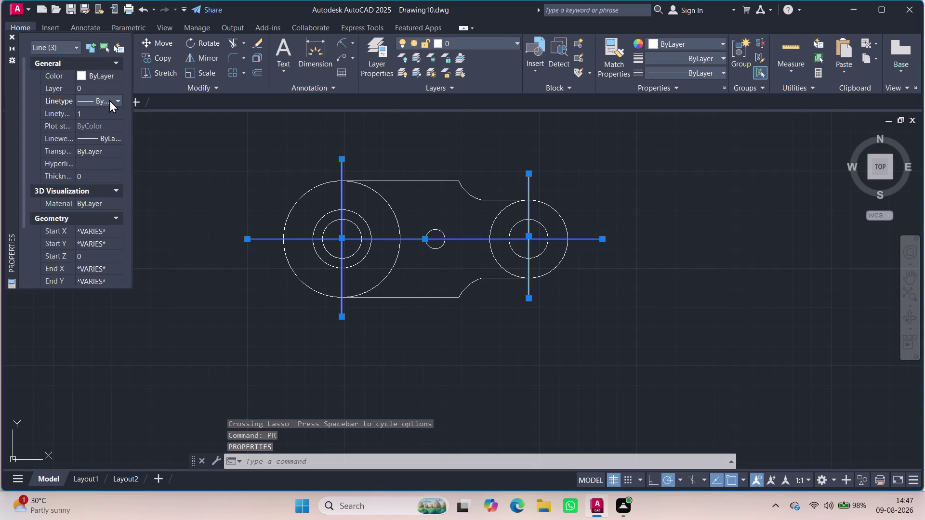
click(110, 100)
click(102, 135)
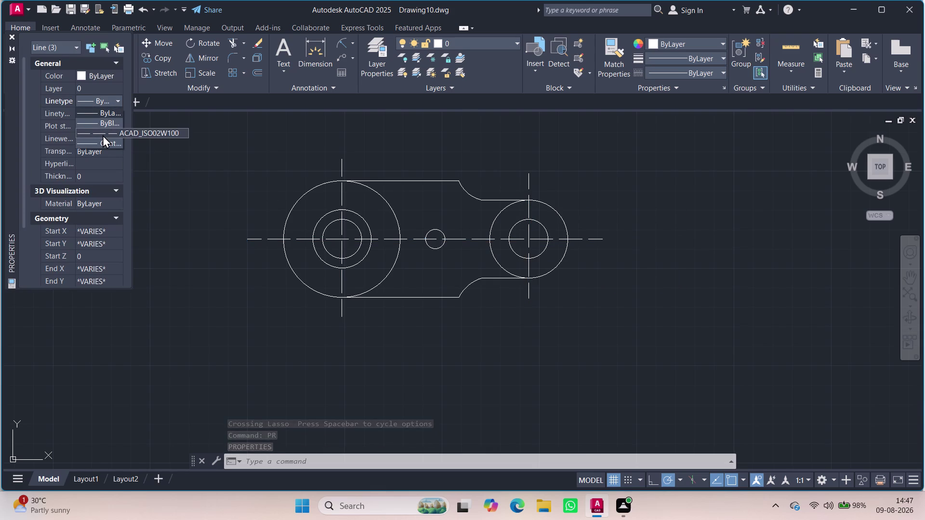
double_click(90, 174)
key(BackSpace)
key(BackSpace)
key(1)
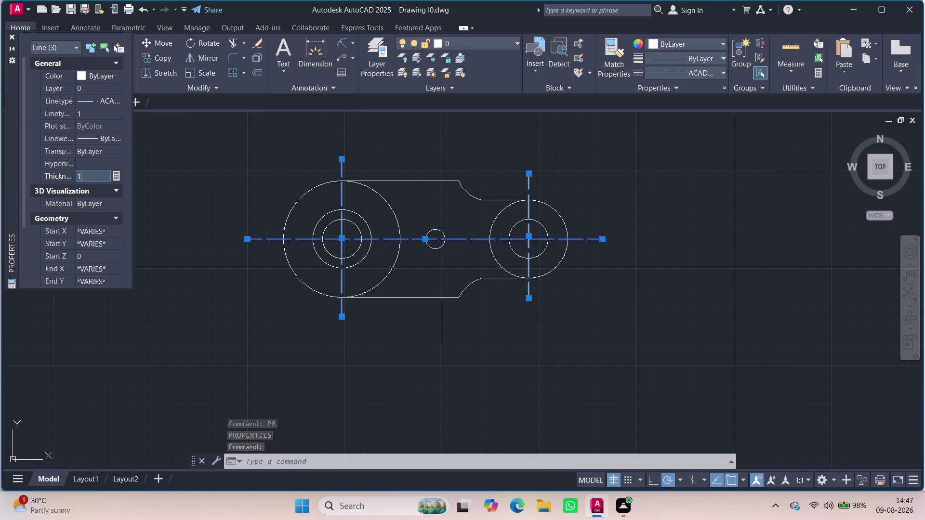
key(Return)
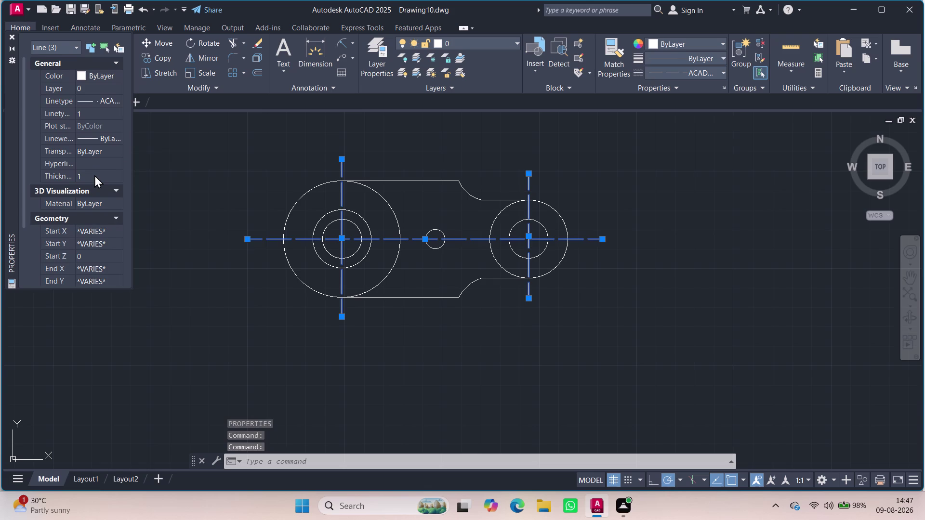
Try linetype scales of 2 and then 0.5 on the center lines.
scroll(down, 3)
scroll(down, 3)
scroll(down, 3)
scroll(down, 3)
scroll(up, 3)
scroll(up, 3)
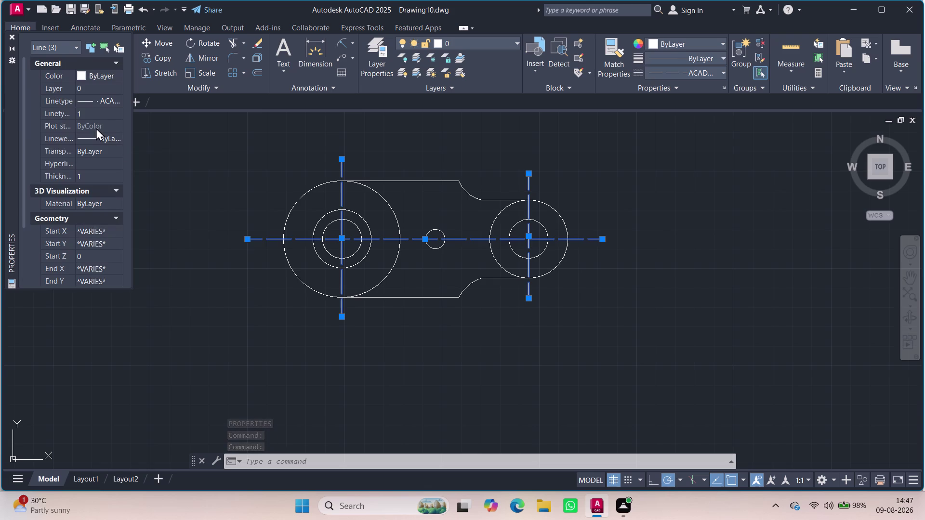
click(93, 112)
double_click(93, 112)
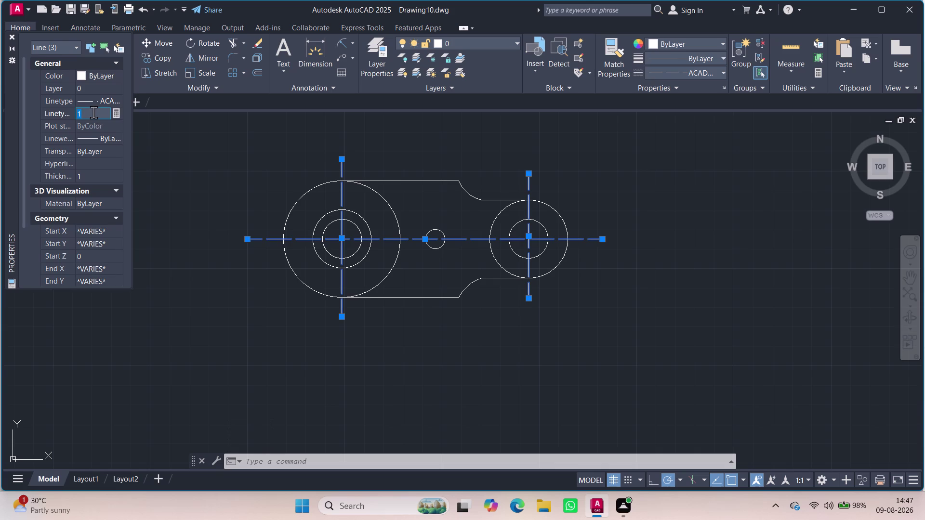
key(BackSpace)
key(BackSpace)
key(2)
key(Return)
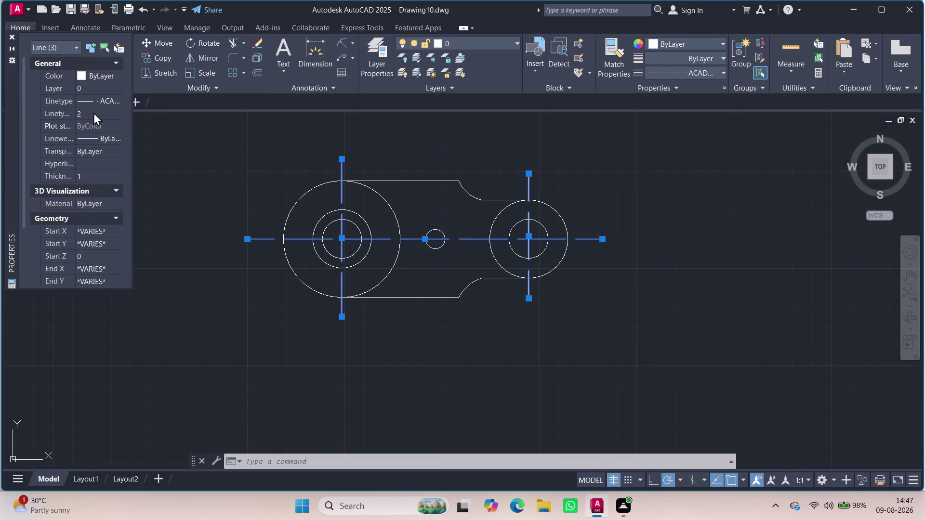
click(93, 112)
key(BackSpace)
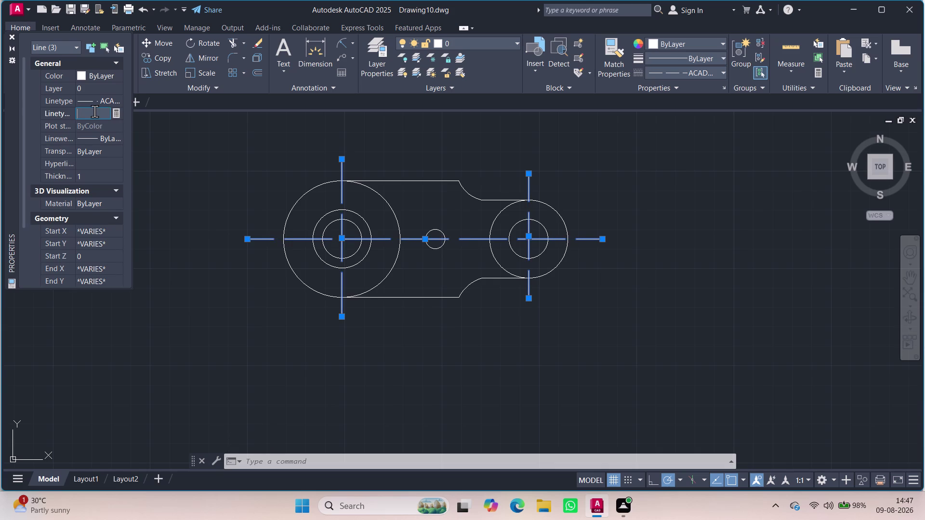
text(0.5)
key(Return)
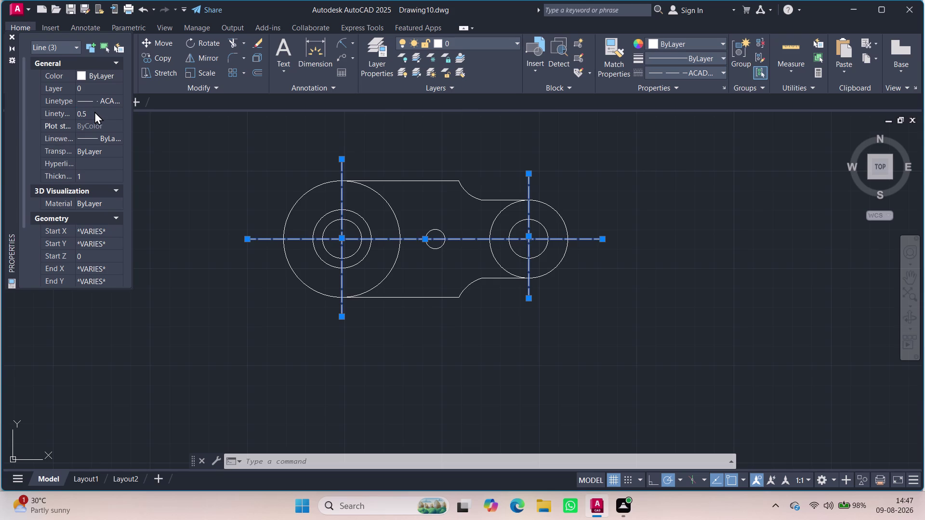
Set the center lines' linetype scale to 0.7.
key(BackSpace)
double_click(94, 111)
key(BackSpace)
key(7)
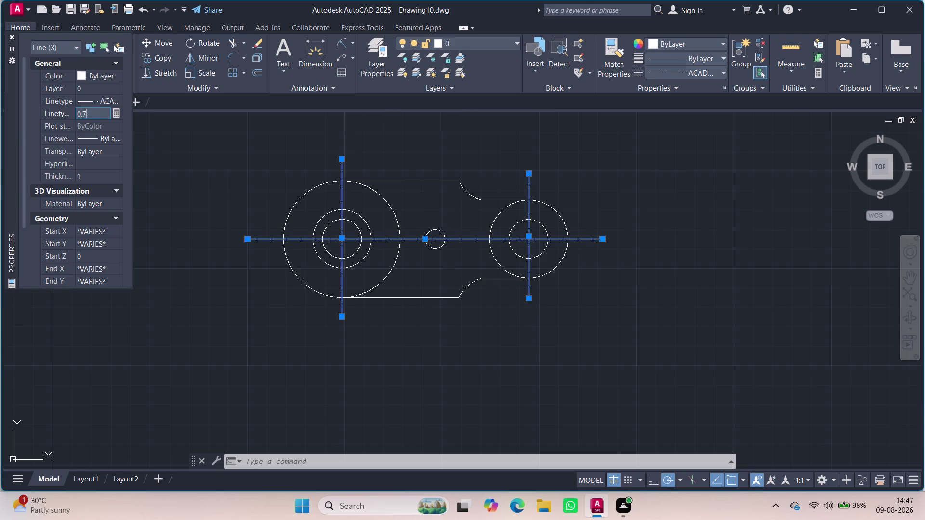
key(Return)
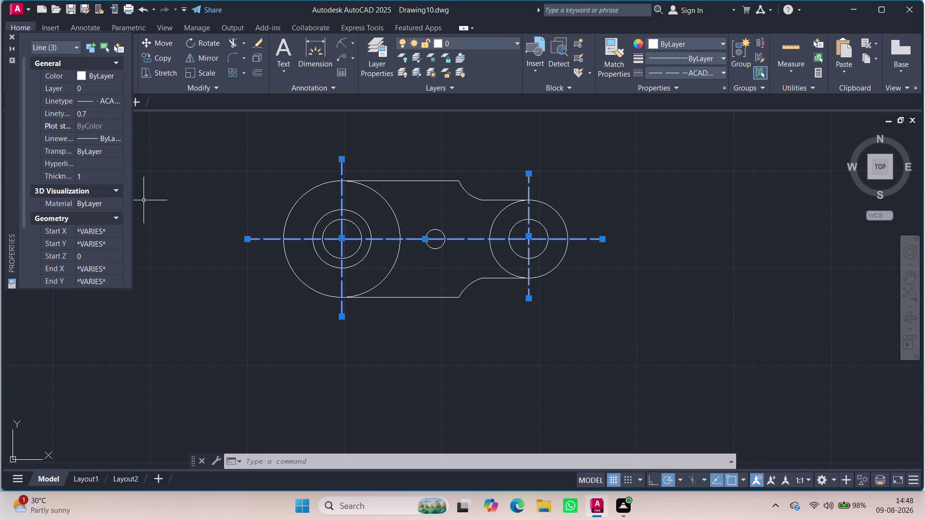
Clear the selection and close the Properties palette.
click(150, 192)
click(162, 194)
key(Escape)
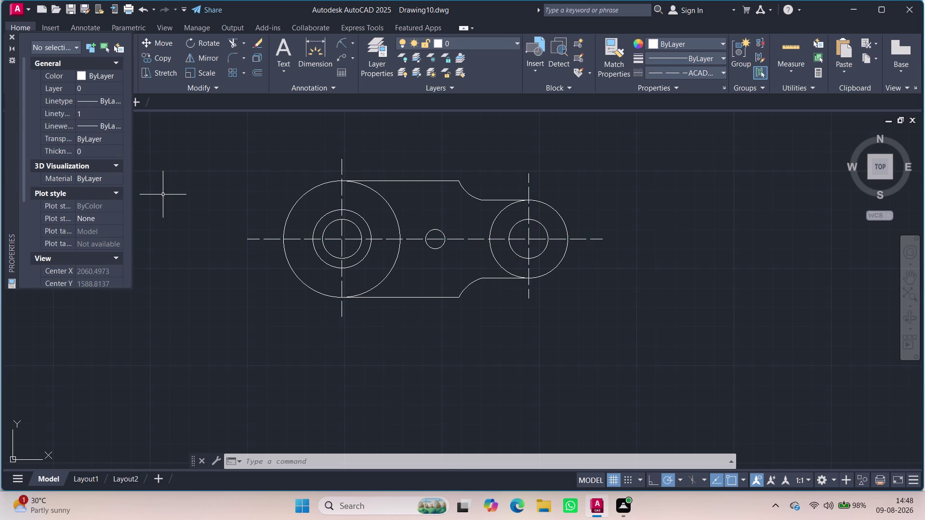
click(9, 35)
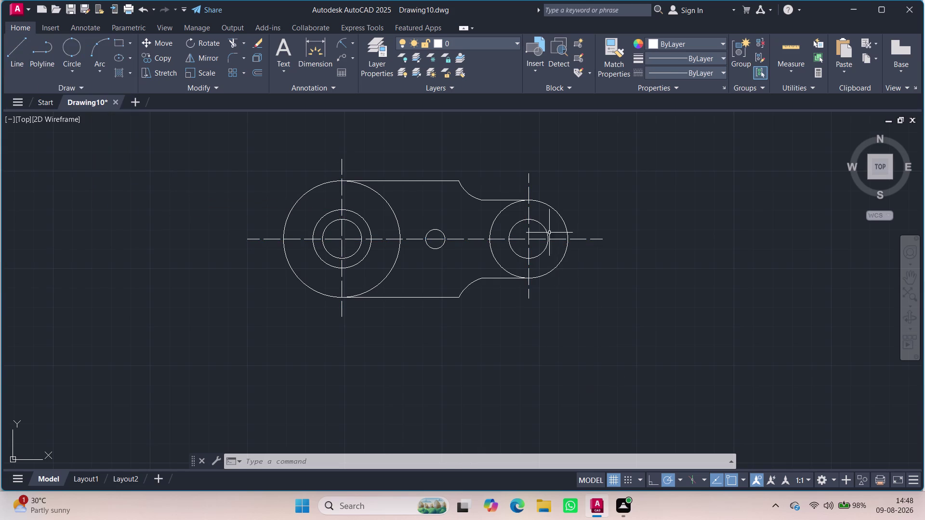
scroll(up, 3)
scroll(down, 3)
scroll(up, 3)
scroll(up, 3)
scroll(down, 3)
scroll(up, 3)
scroll(down, 3)
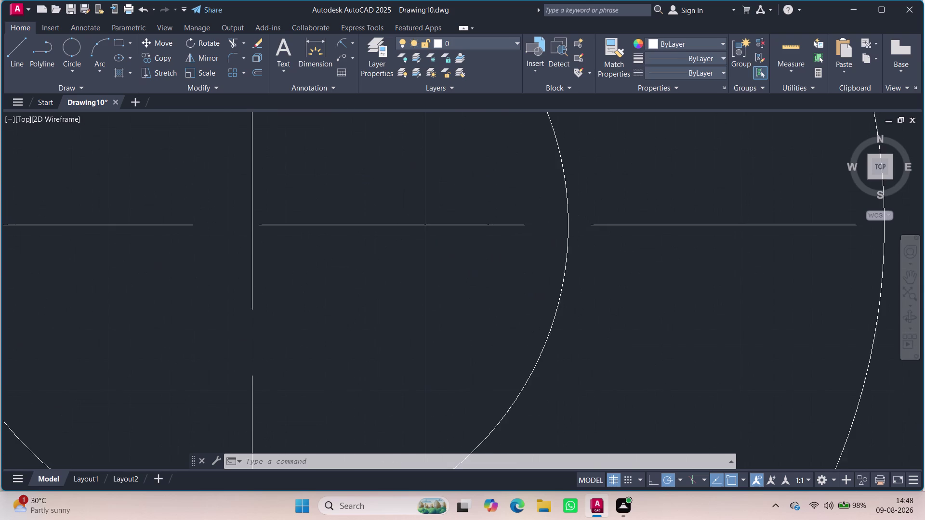
scroll(down, 3)
scroll(up, 3)
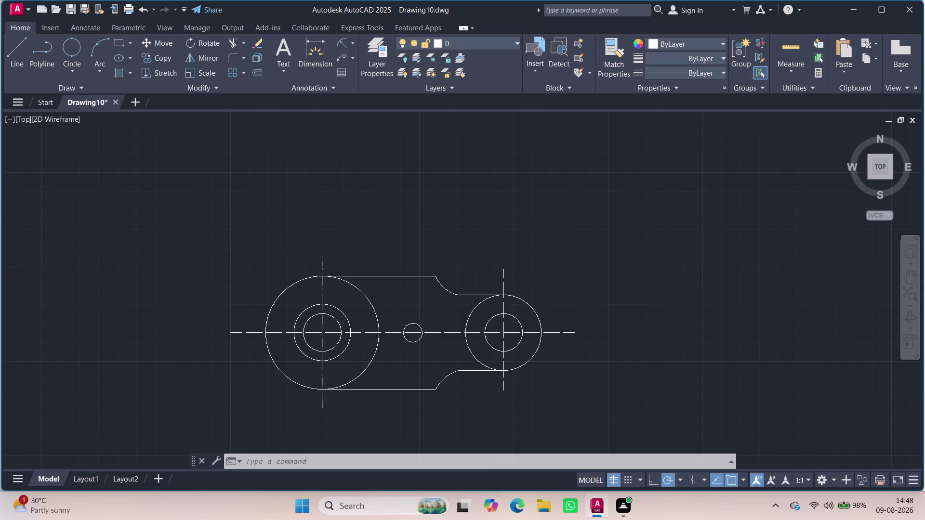
scroll(down, 3)
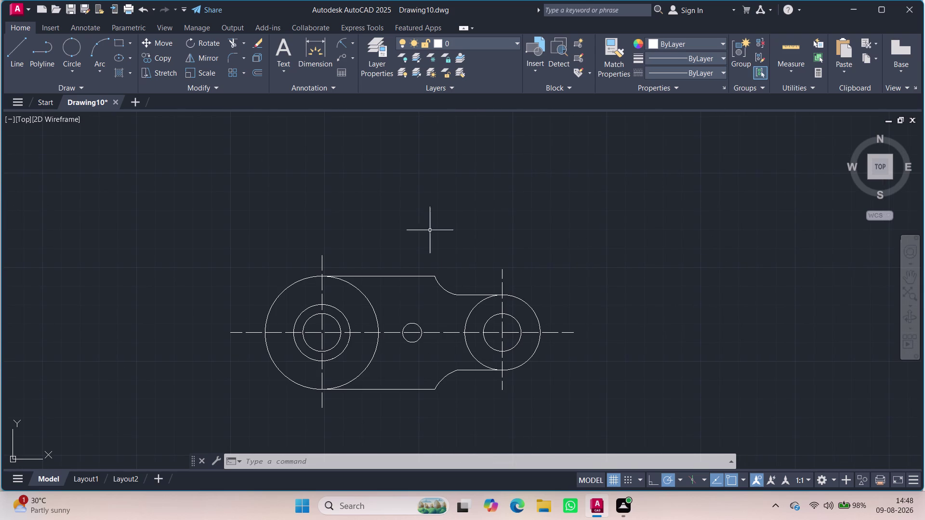
click(314, 44)
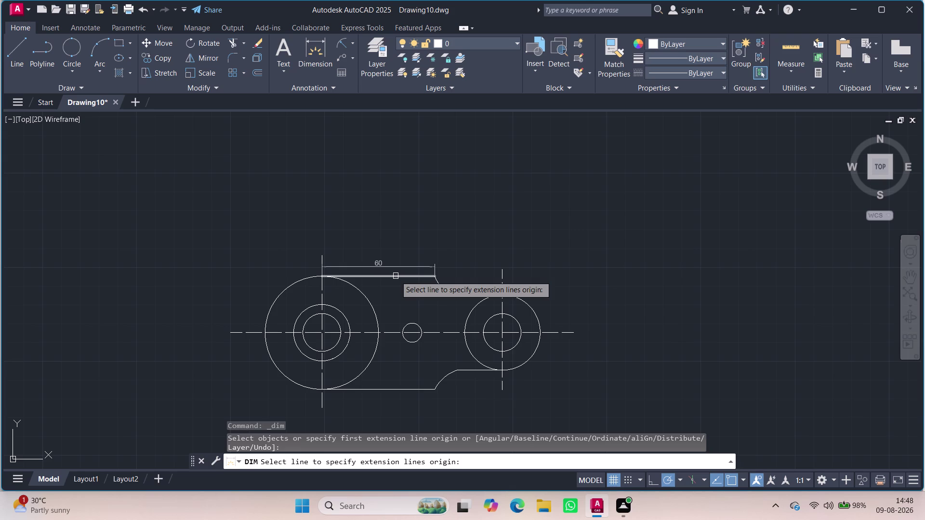
Pick the link's top edge for a dimension, cancel, then enter DIM.
click(395, 276)
key(Escape)
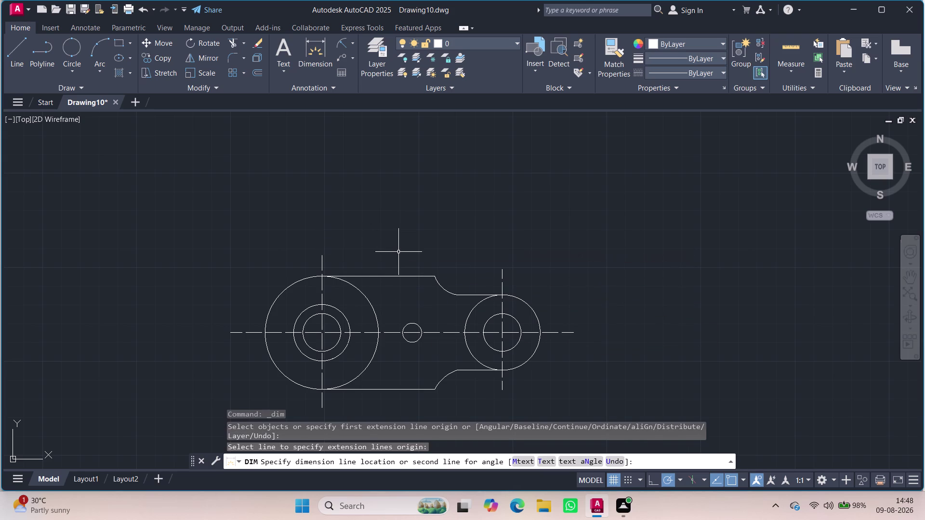
text(dim)
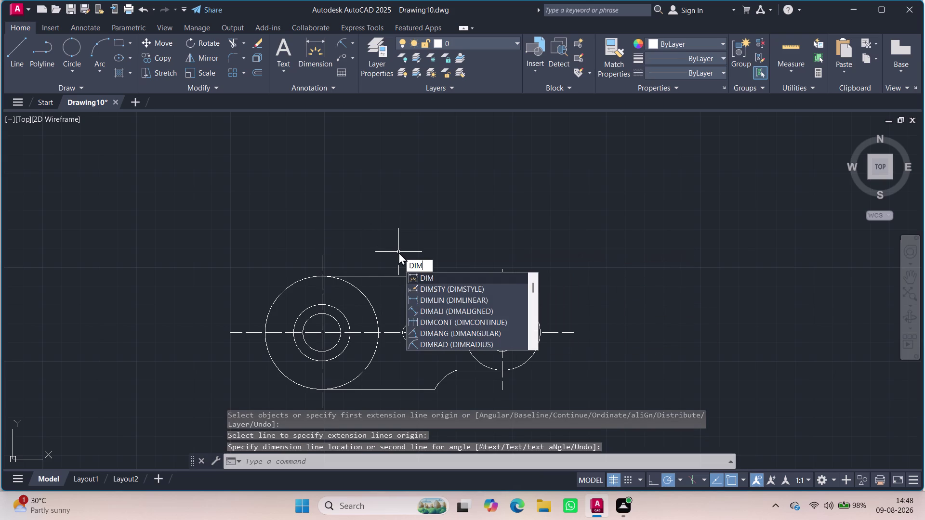